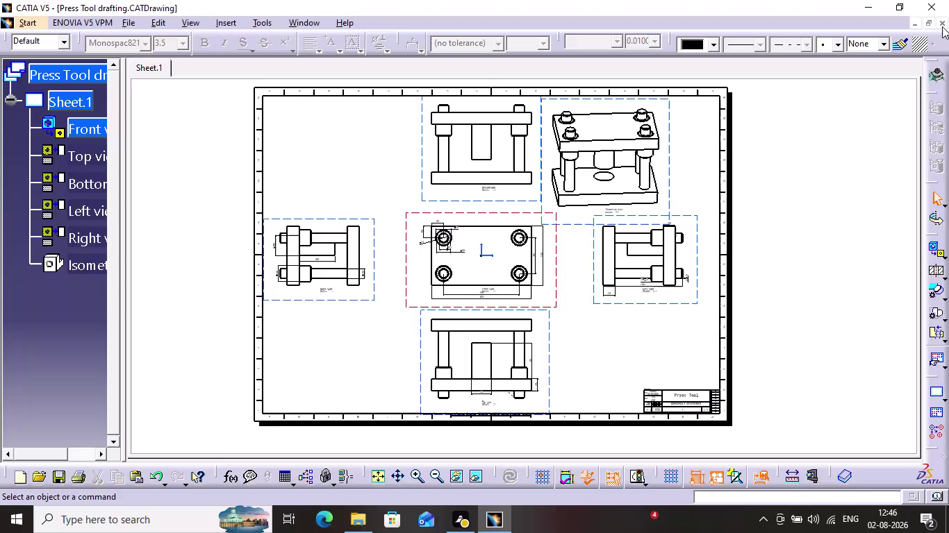
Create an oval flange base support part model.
Close the press tool drawing and the press tool assembly without saving either.
click(942, 27)
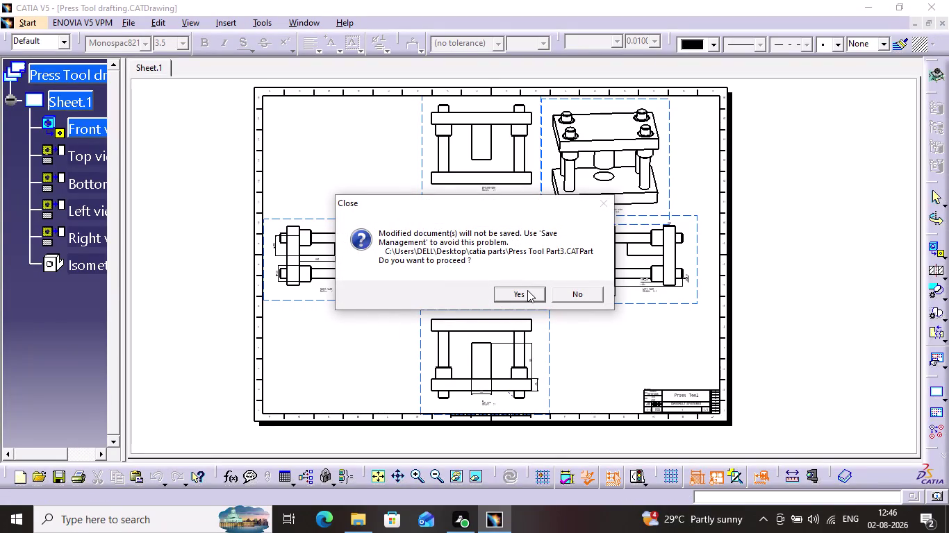
click(528, 290)
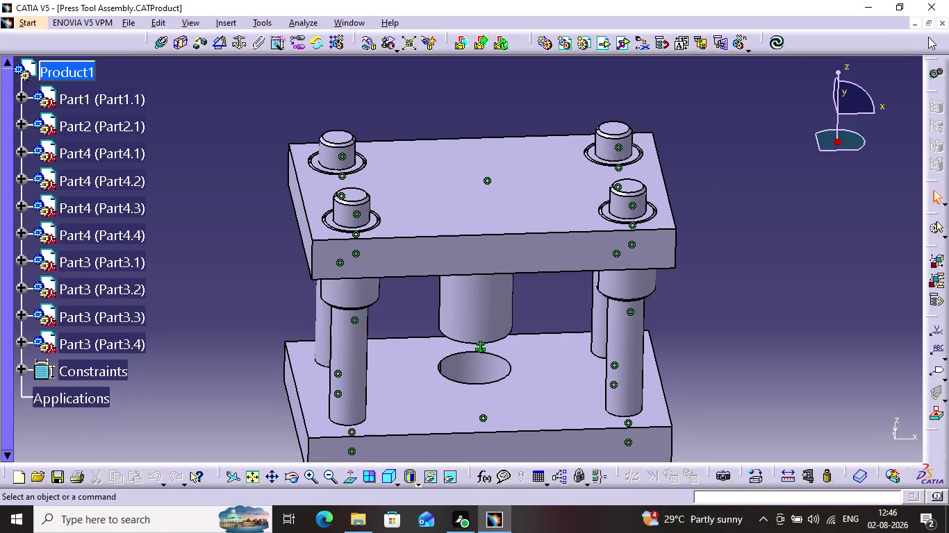
click(938, 24)
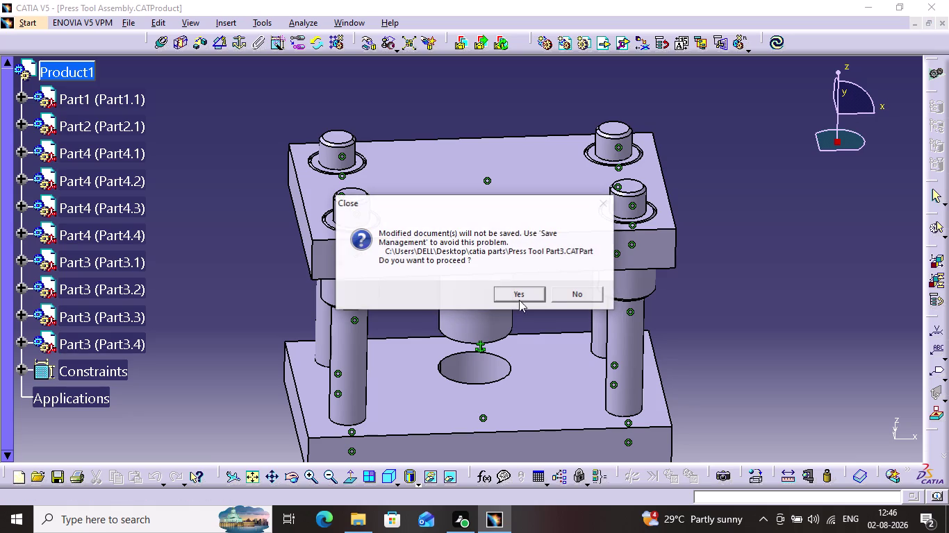
click(503, 292)
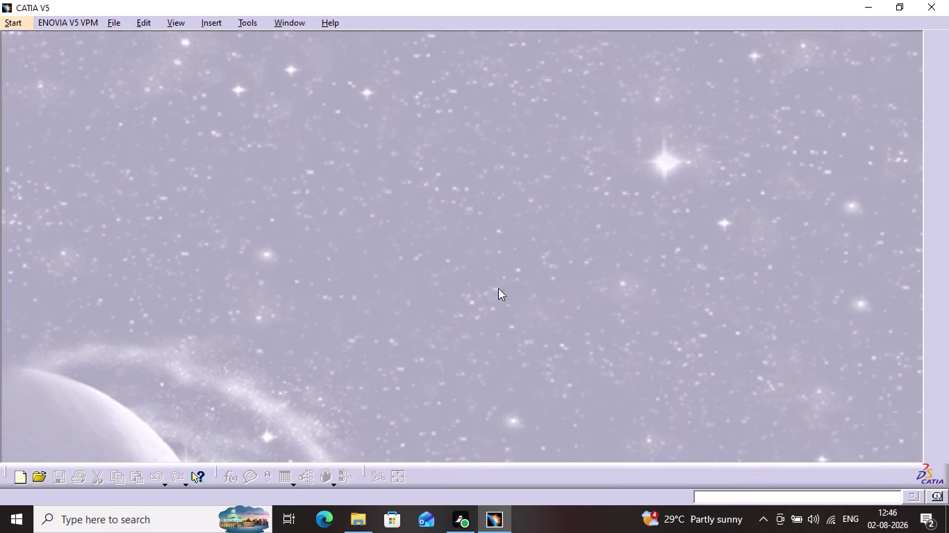
Create a new Part Design document, accepting the default name Part1.
click(8, 27)
click(25, 53)
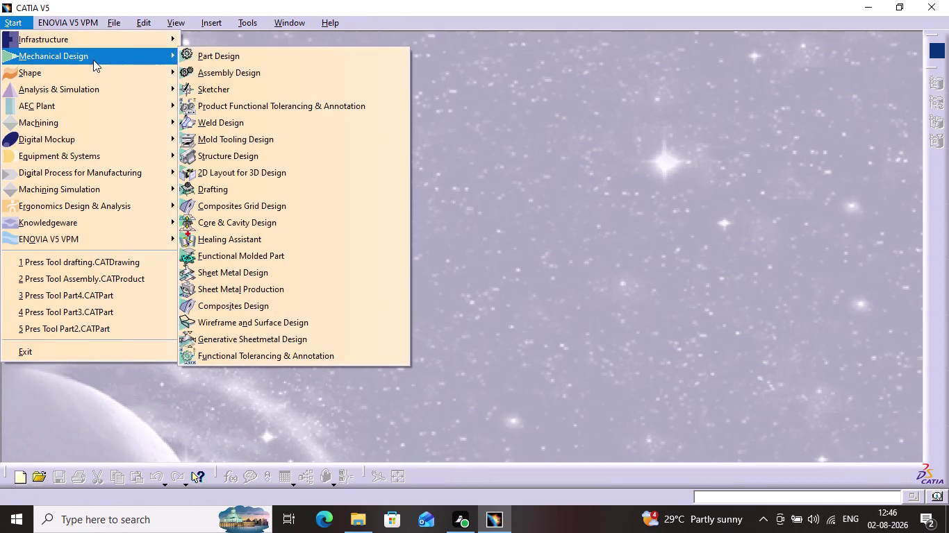
click(221, 55)
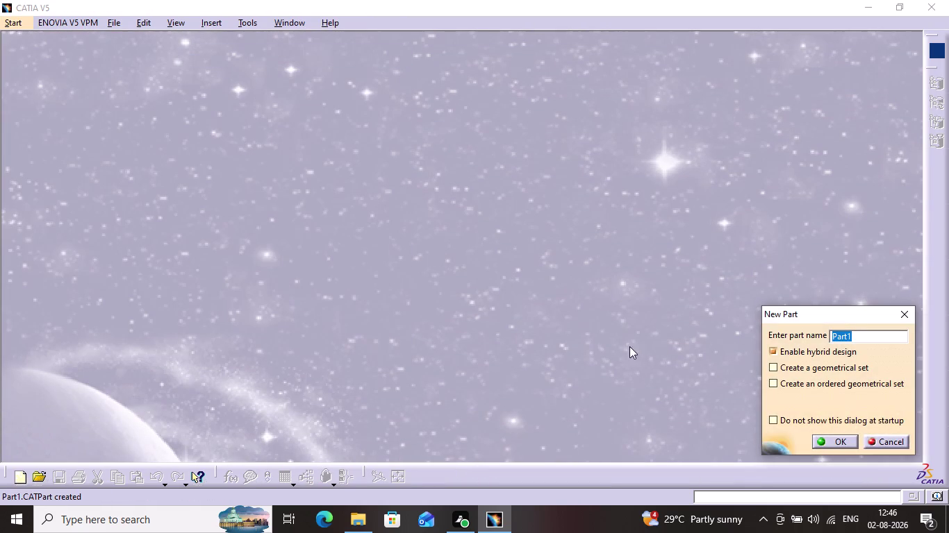
click(832, 439)
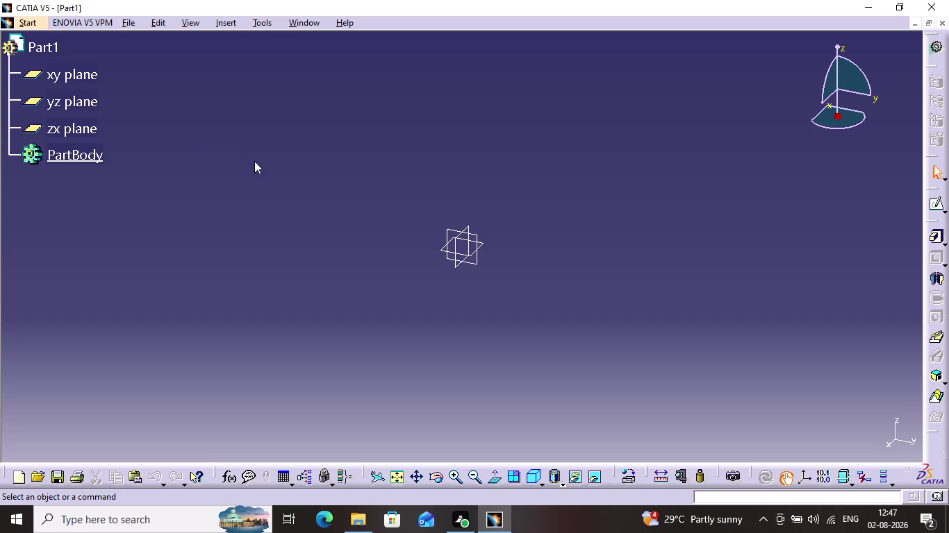
click(472, 251)
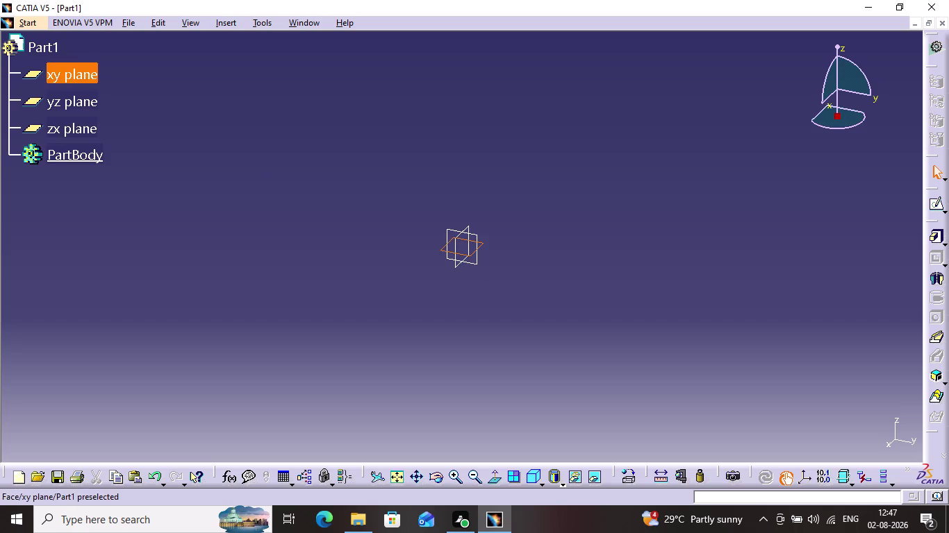
Create a sketch on Part1's xy plane.
click(934, 201)
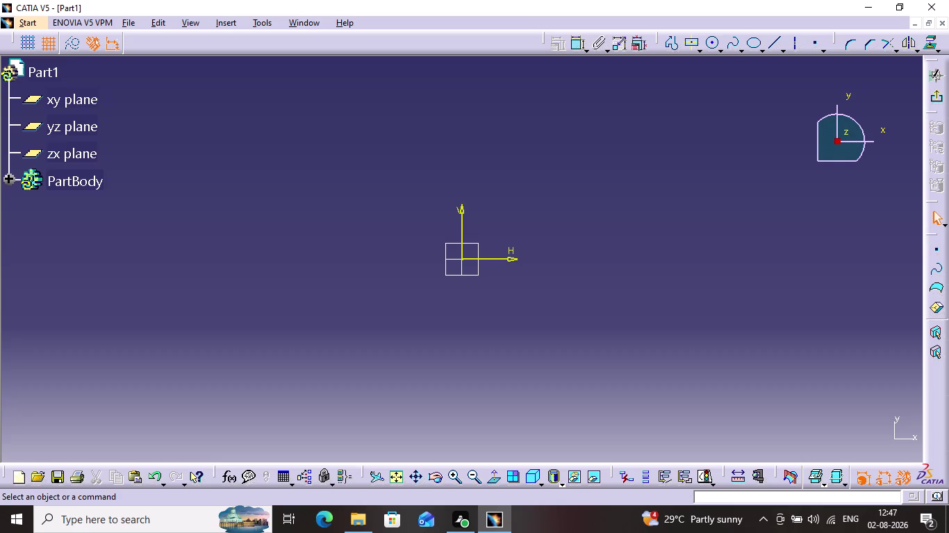
click(702, 48)
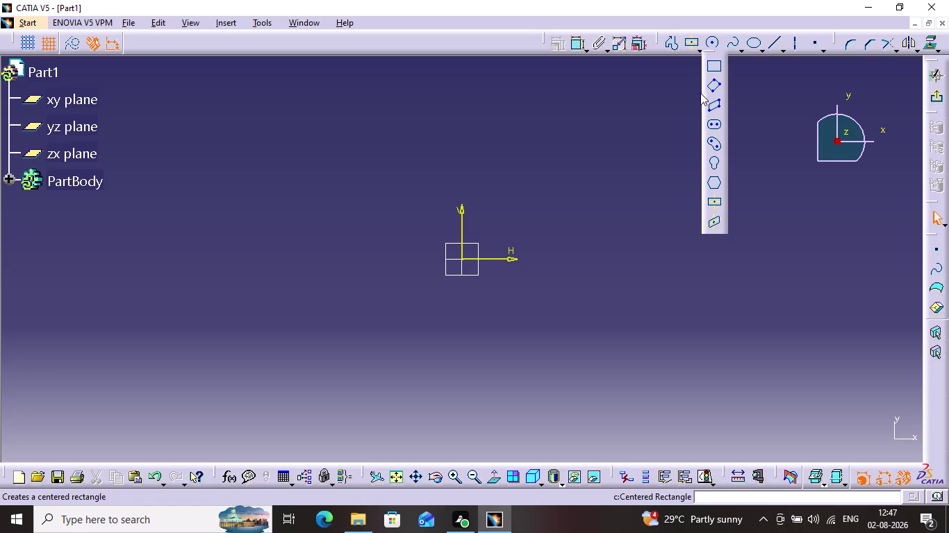
Sketch an elongated hole profile from the origin along the H axis, ends radius about 31.6.
click(710, 117)
click(711, 122)
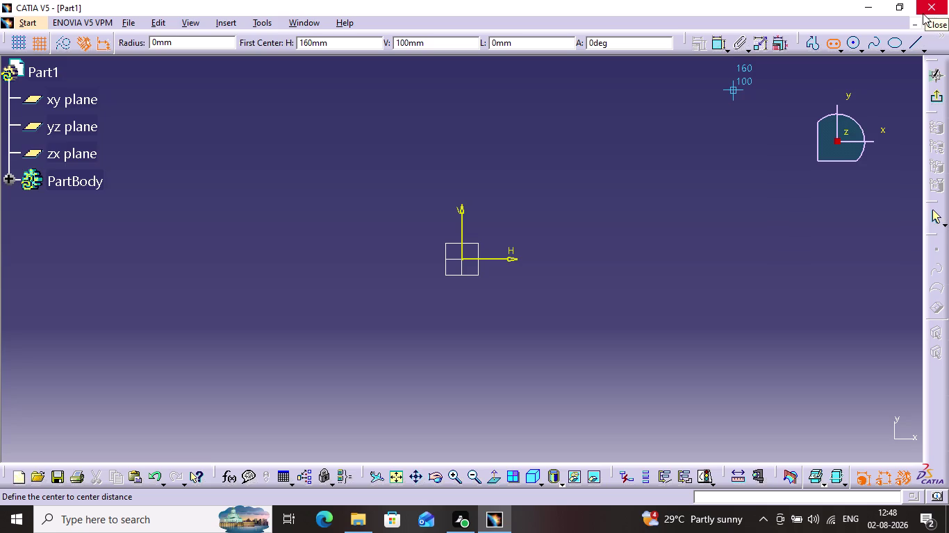
click(460, 256)
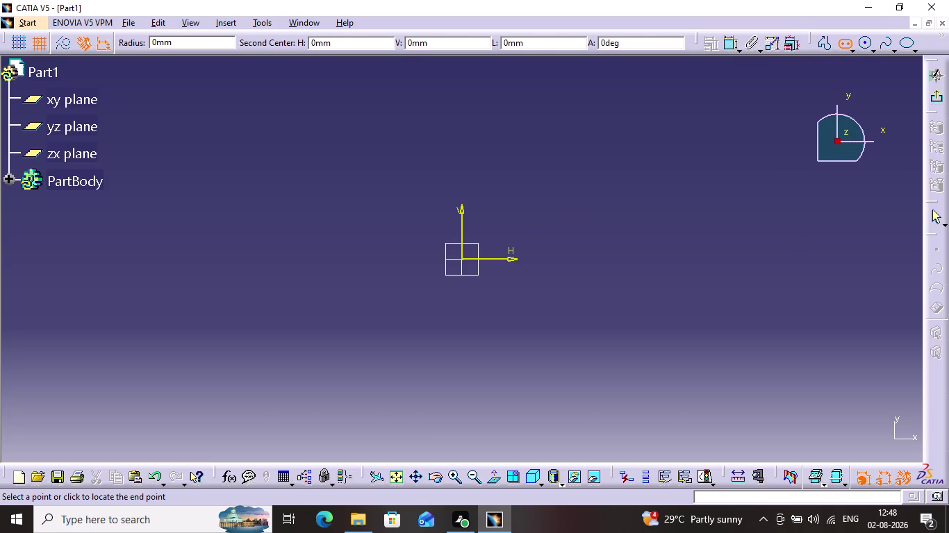
click(630, 259)
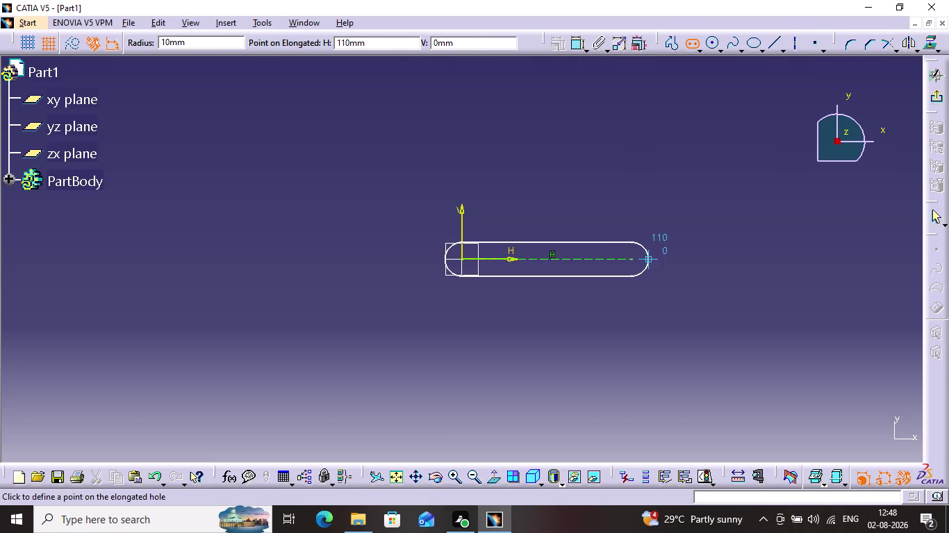
click(652, 314)
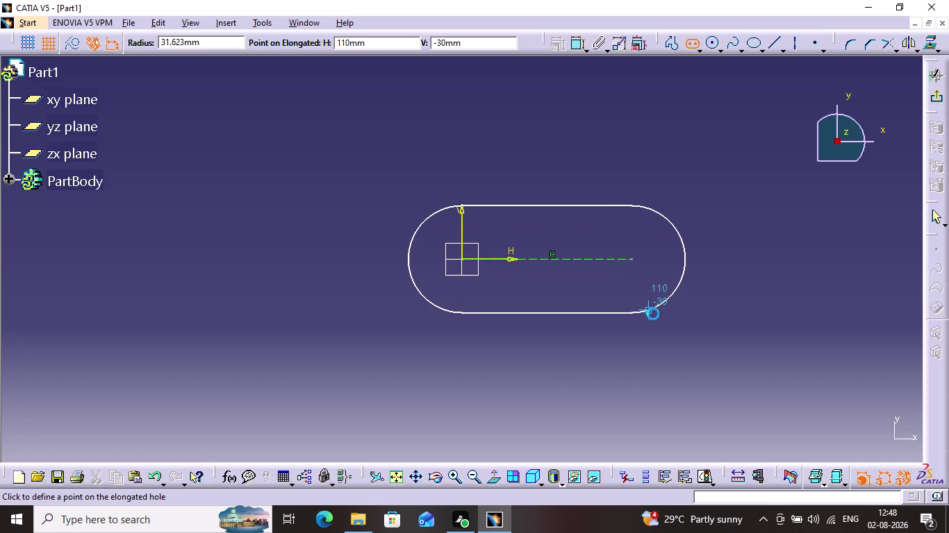
click(590, 251)
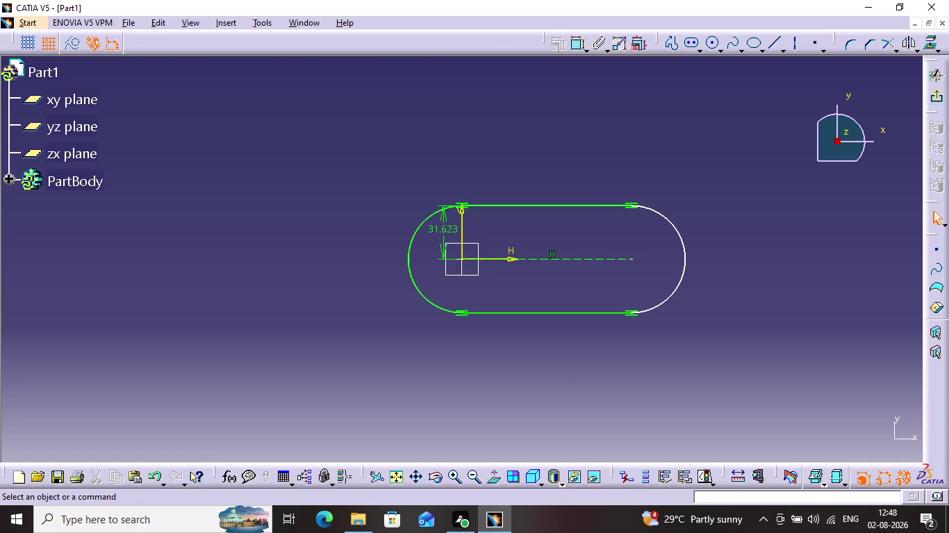
Constrain the slot's top straight edge to a length of 22.5.
click(454, 230)
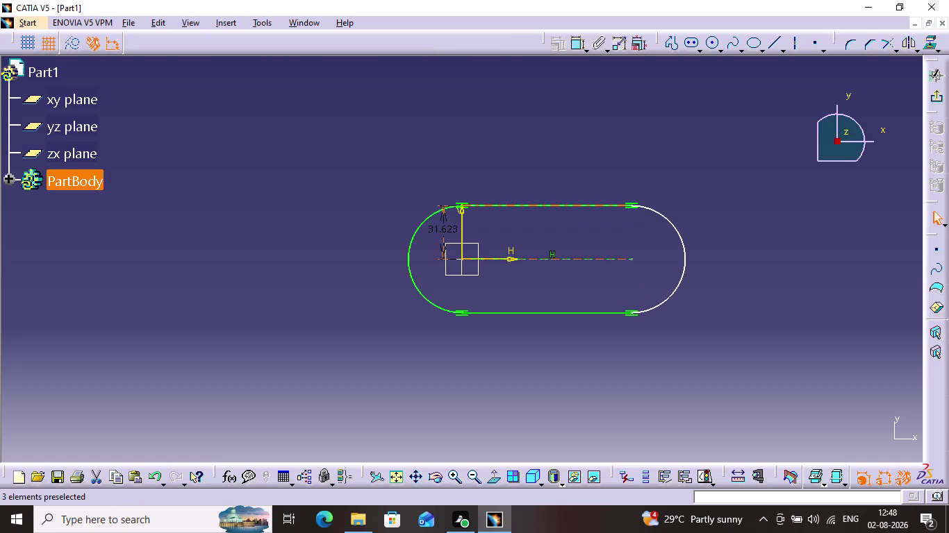
key(Delete)
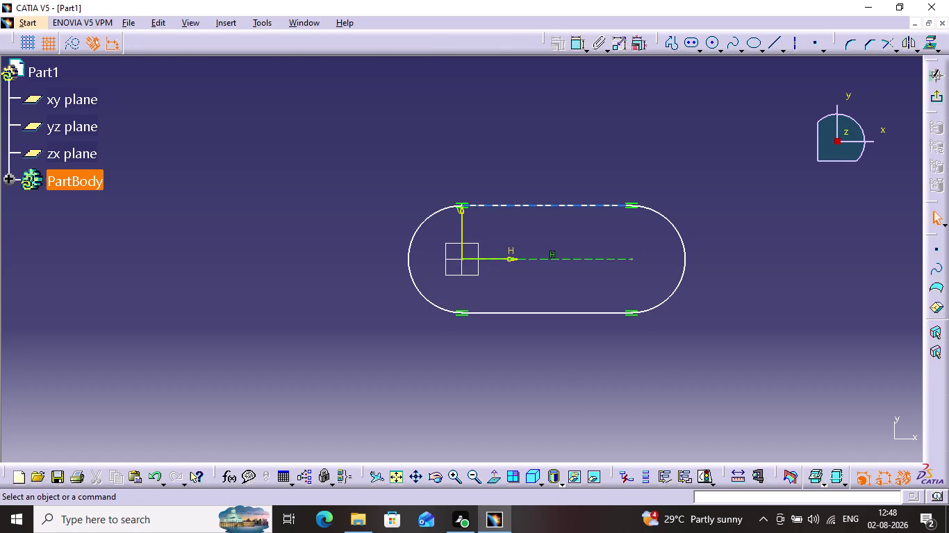
click(522, 207)
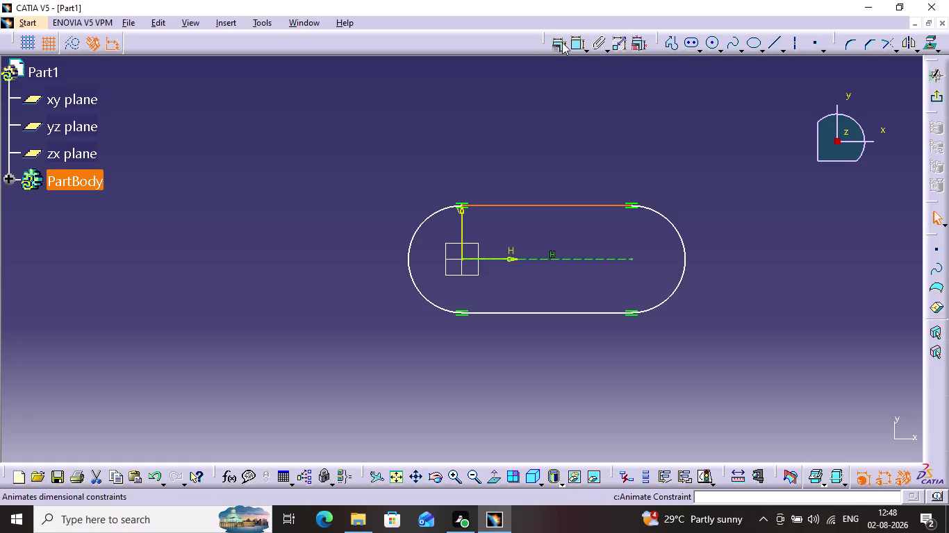
click(575, 45)
click(538, 116)
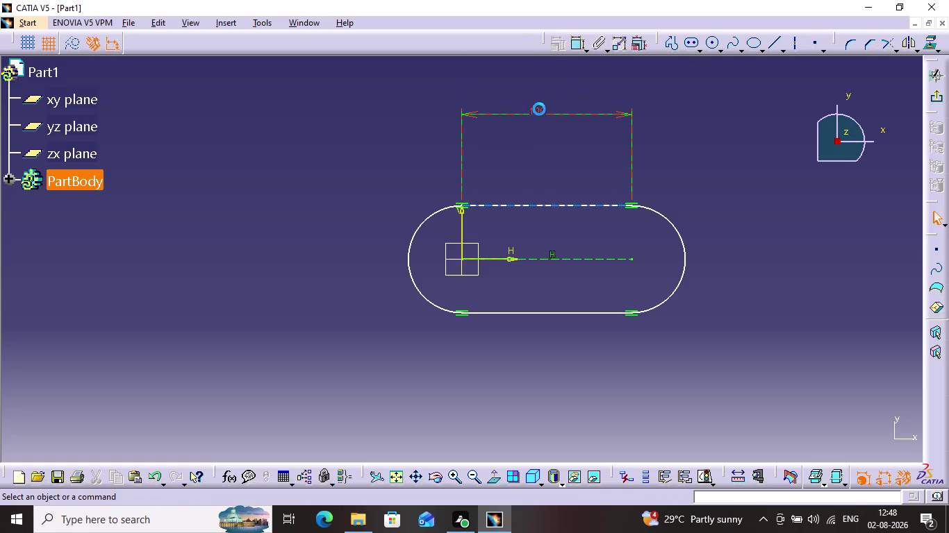
double_click(539, 109)
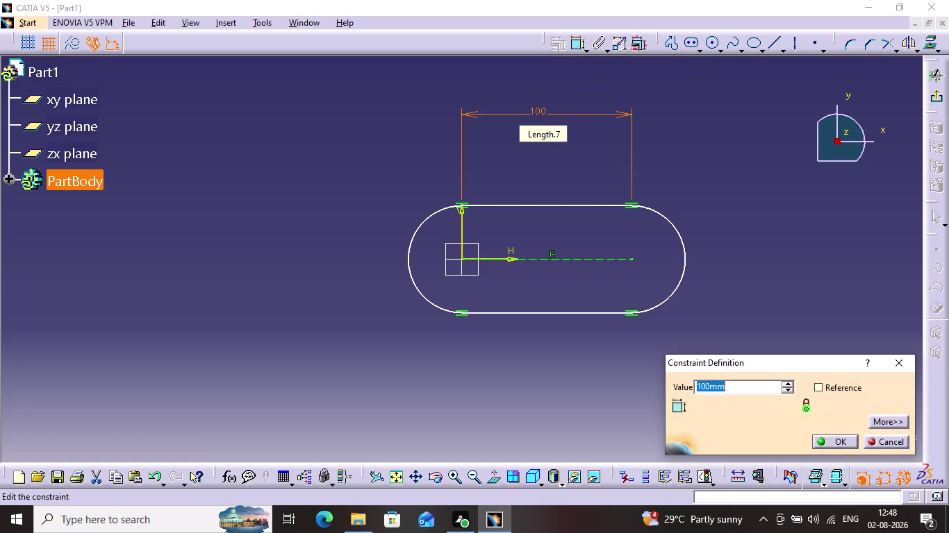
key(3)
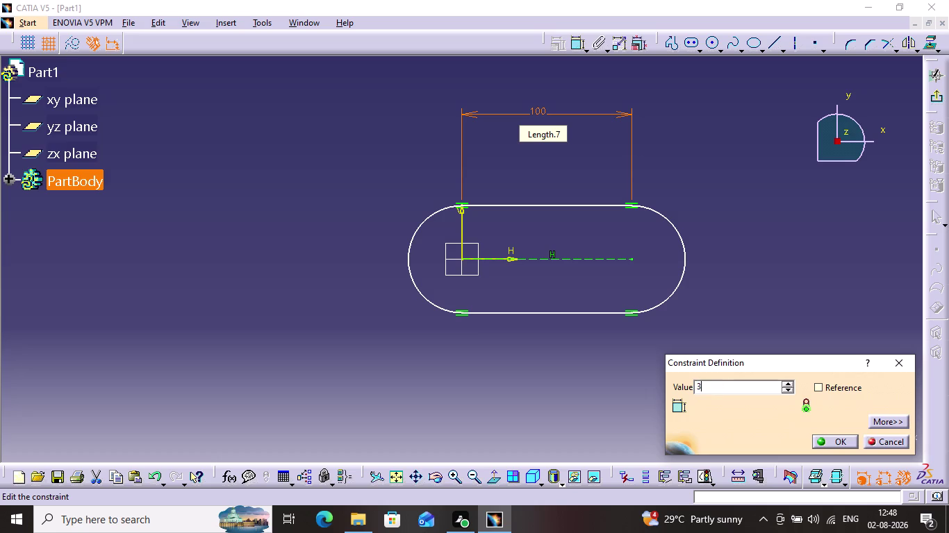
key(BackSpace)
text(22)
key(period)
key(5)
key(Return)
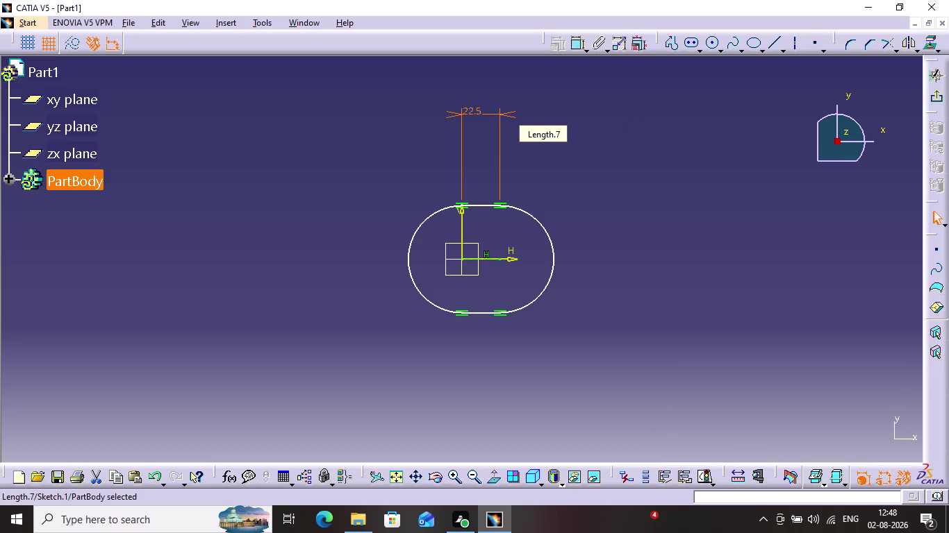
Constrain the right end arc to radius 18 and start saving the part.
click(535, 220)
click(574, 48)
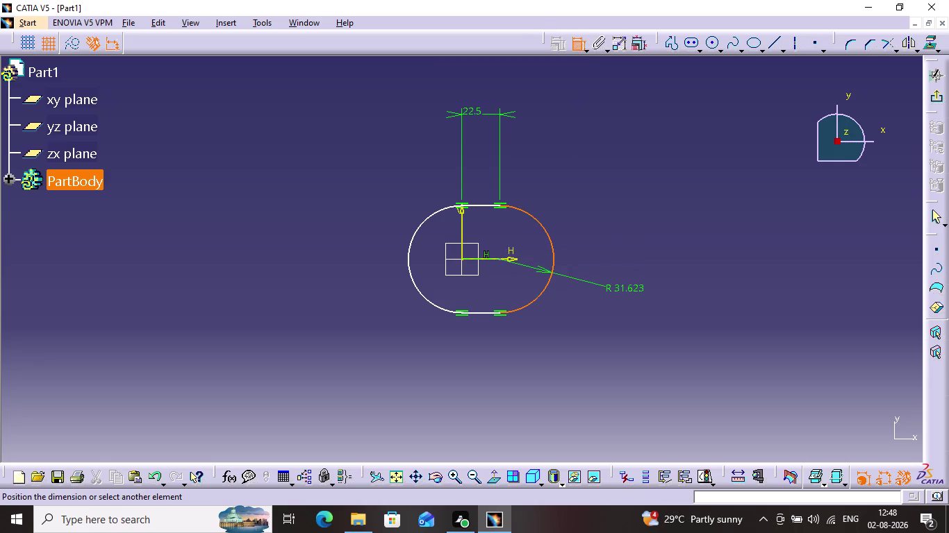
click(592, 307)
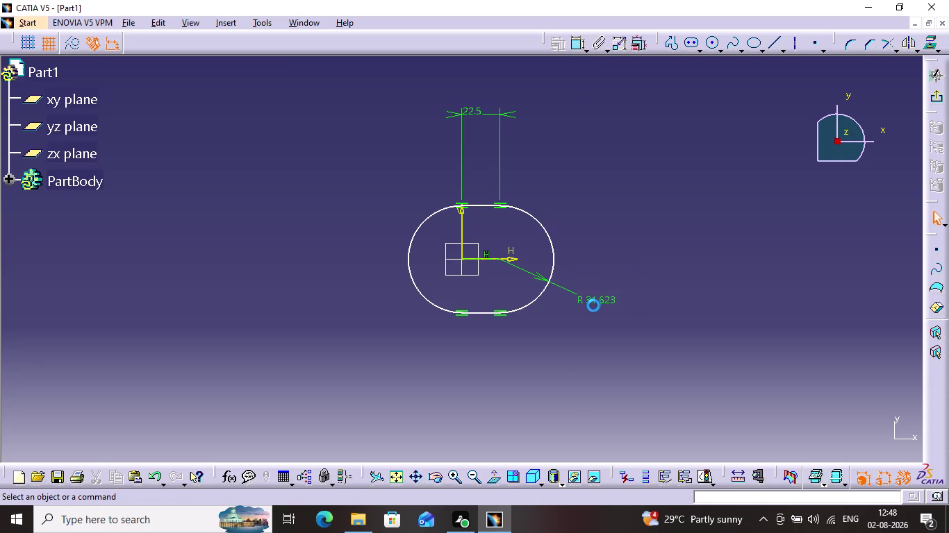
double_click(595, 301)
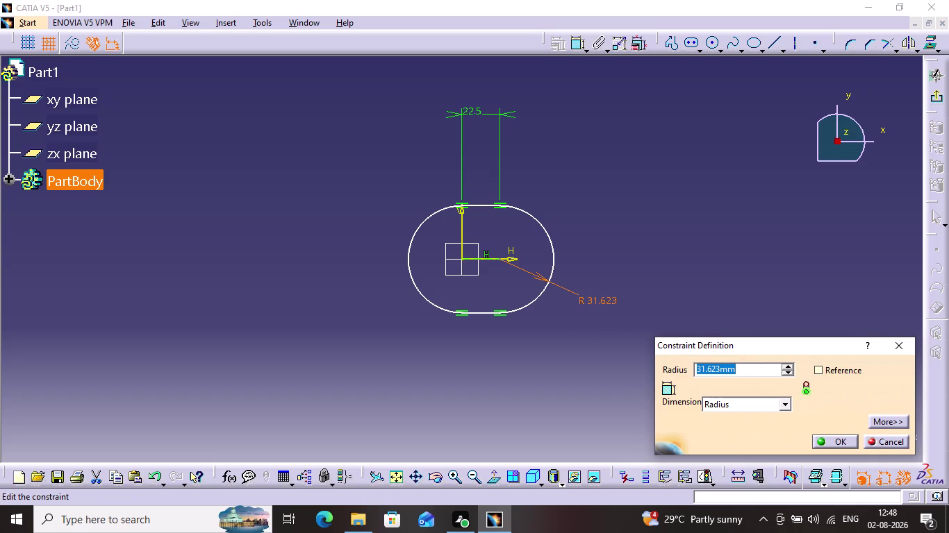
text(18)
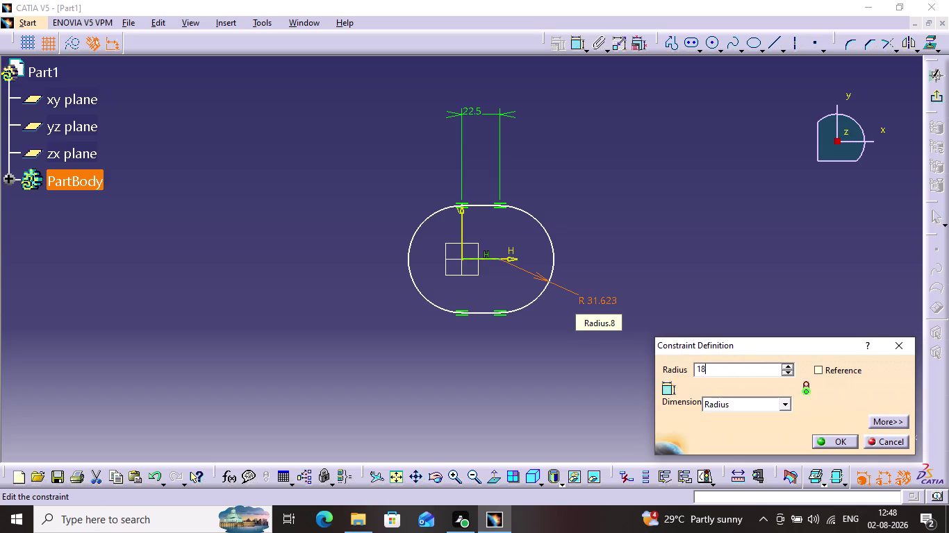
key(Return)
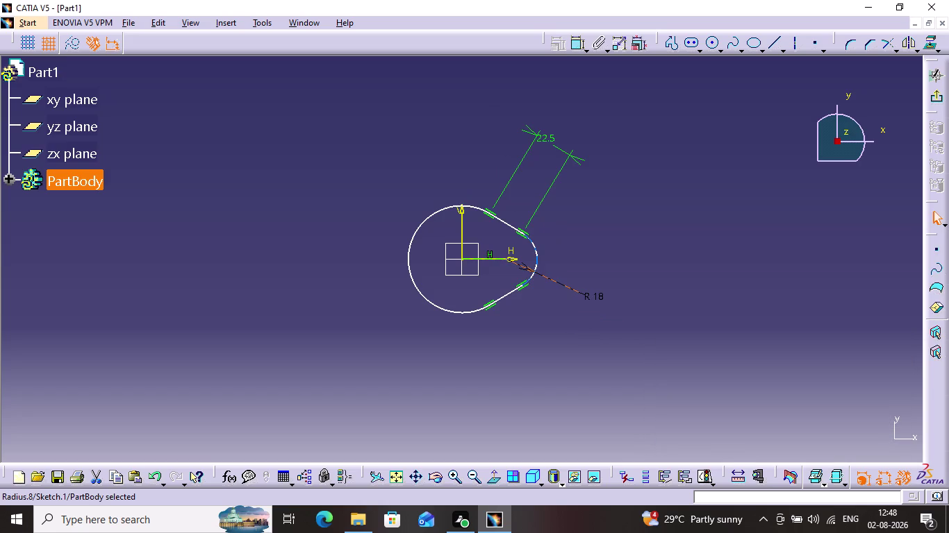
key(ctrl+s)
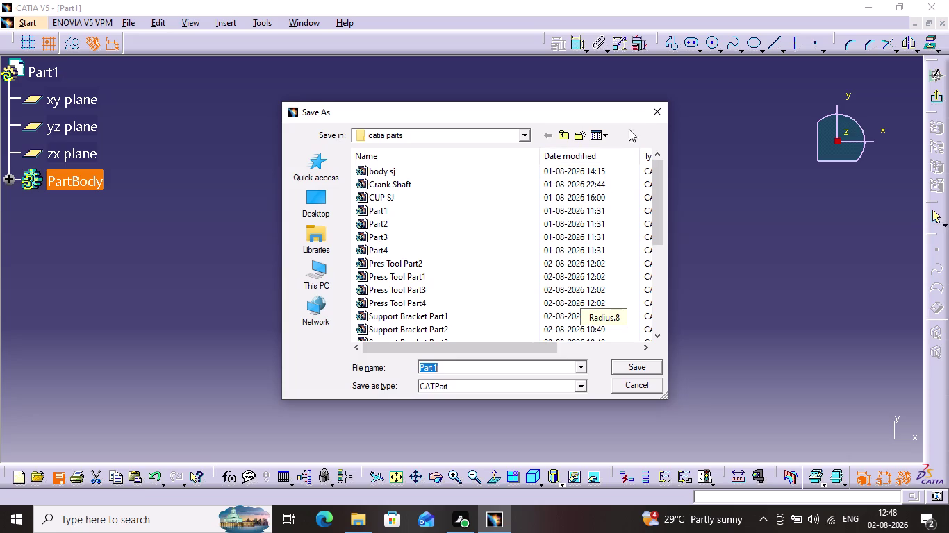
Cancel the Save As dialog and undo the recent sketch changes.
click(648, 111)
key(ctrl+z)
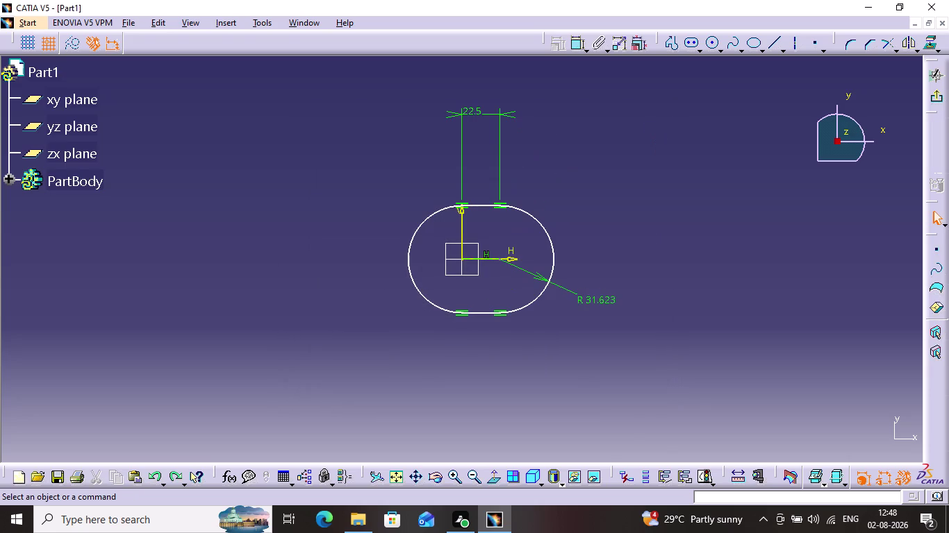
click(669, 162)
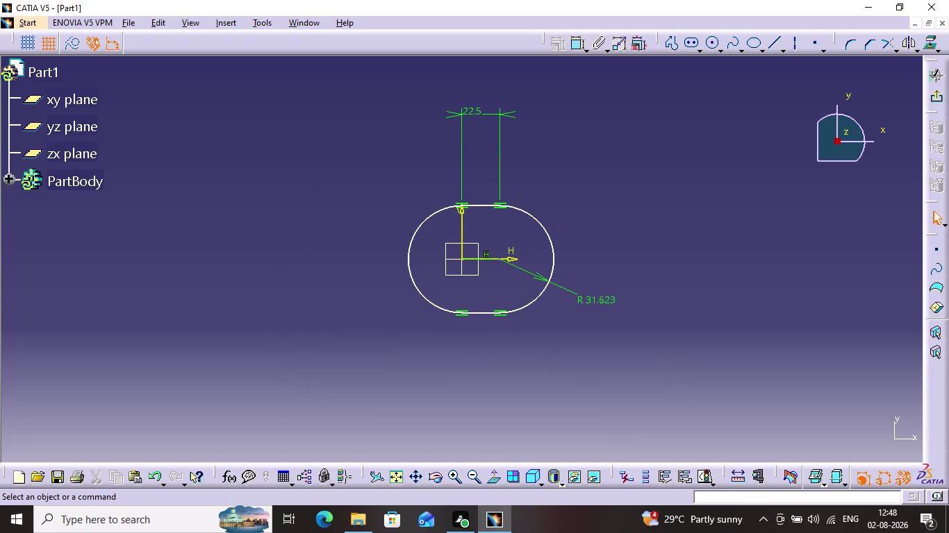
key(ctrl+z)
key(ctrl+z)
click(619, 223)
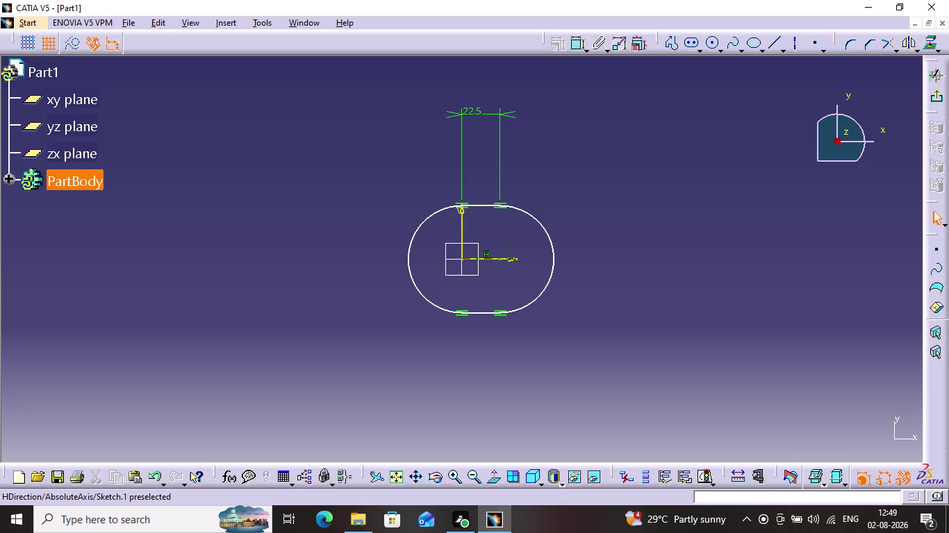
Drag the slot profile until its length reads 100, undoing unwanted reshapes.
drag(552, 263, 537, 269)
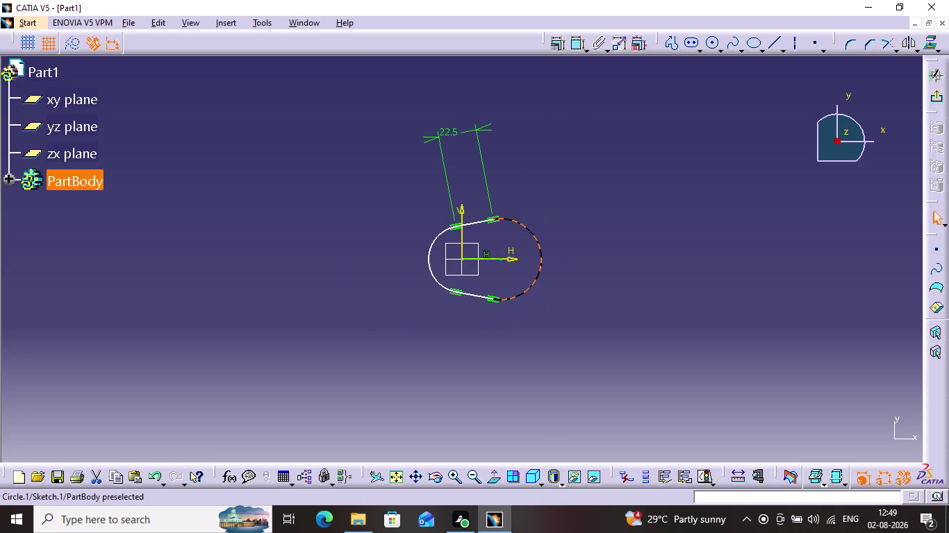
drag(537, 269, 550, 272)
drag(550, 271, 565, 273)
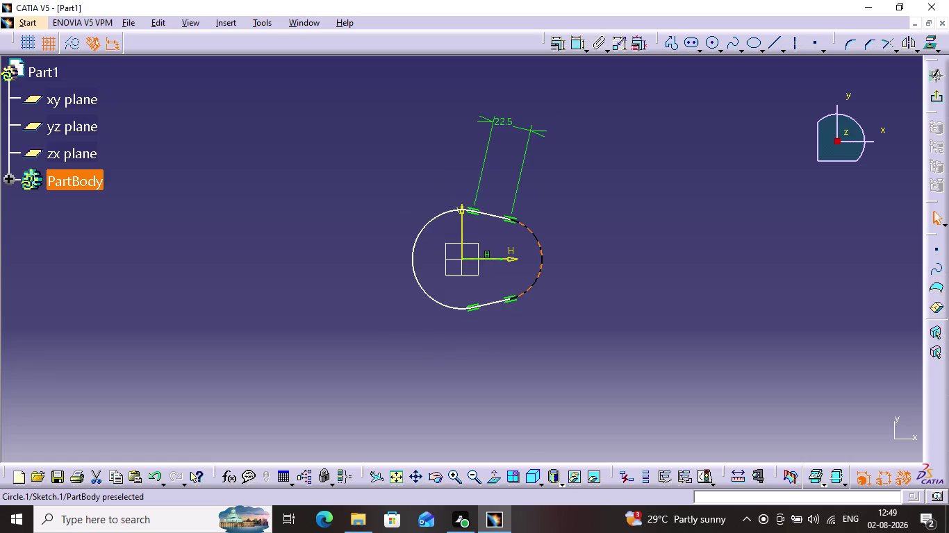
drag(565, 274, 546, 278)
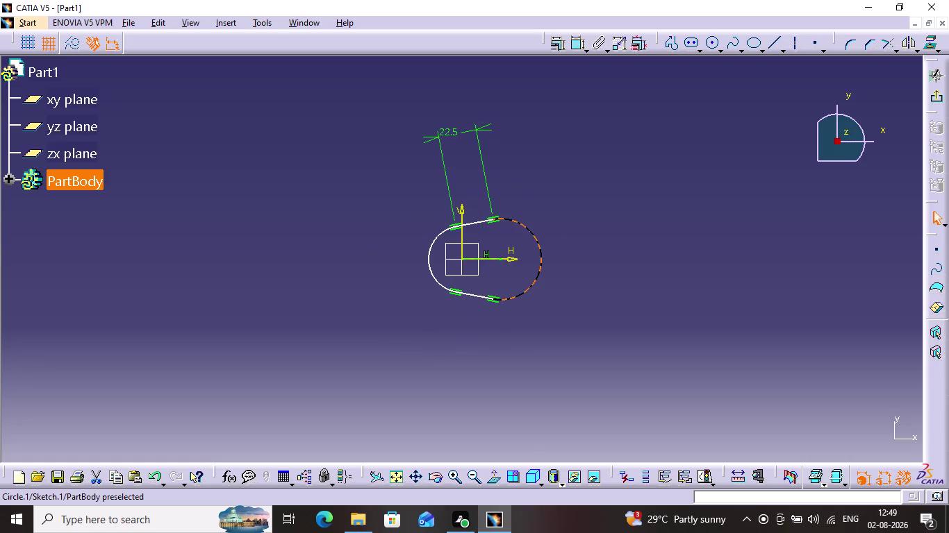
drag(546, 277, 556, 274)
key(ctrl+z)
key(ctrl+z)
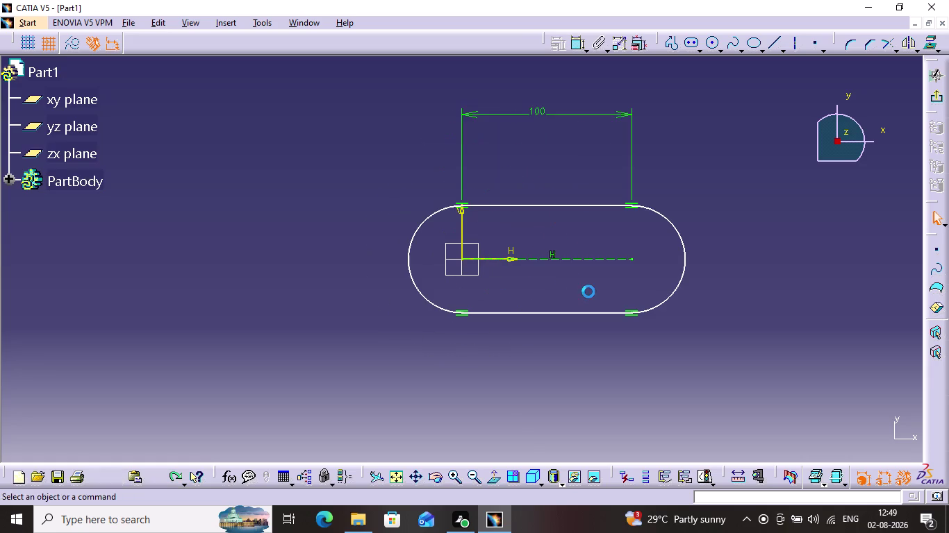
key(ctrl+z)
key(ctrl+z)
click(589, 287)
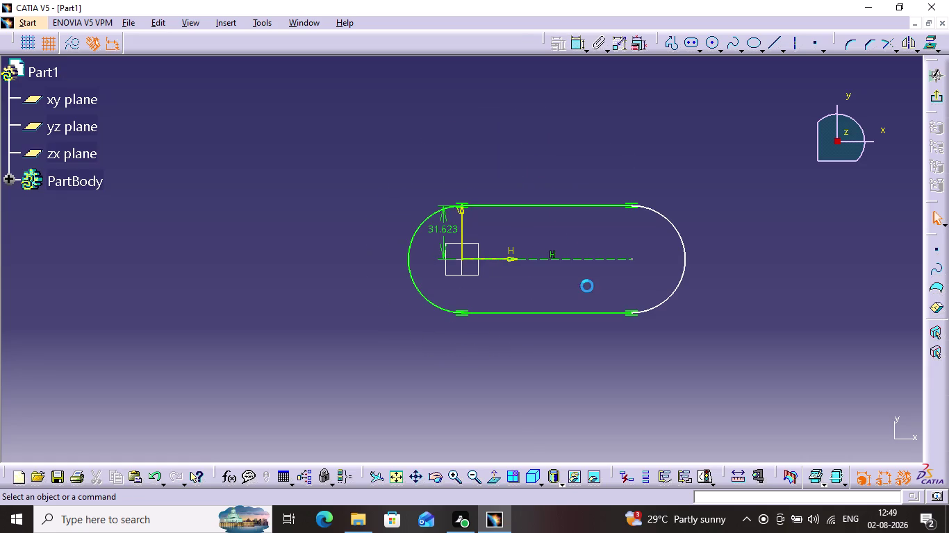
click(441, 230)
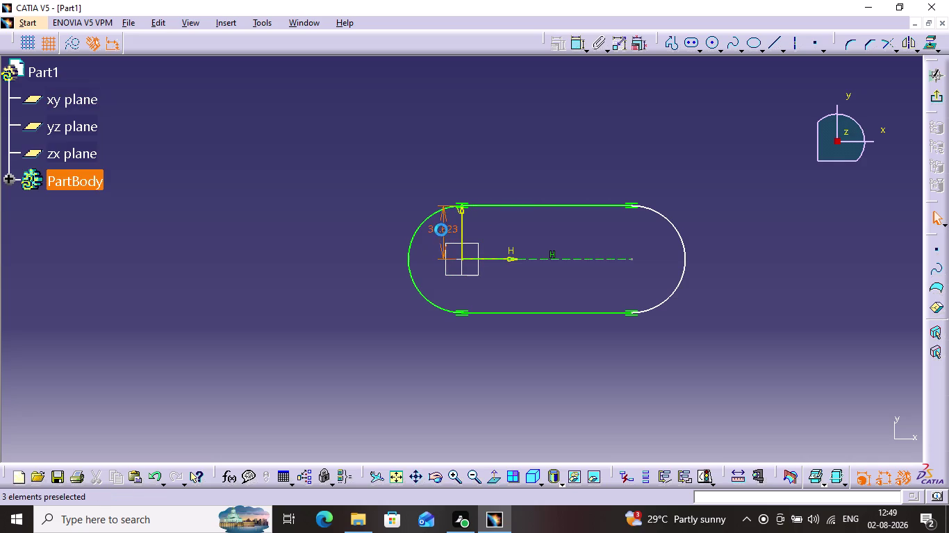
Set the slot's end radius constraint to 18 mm.
key(Delete)
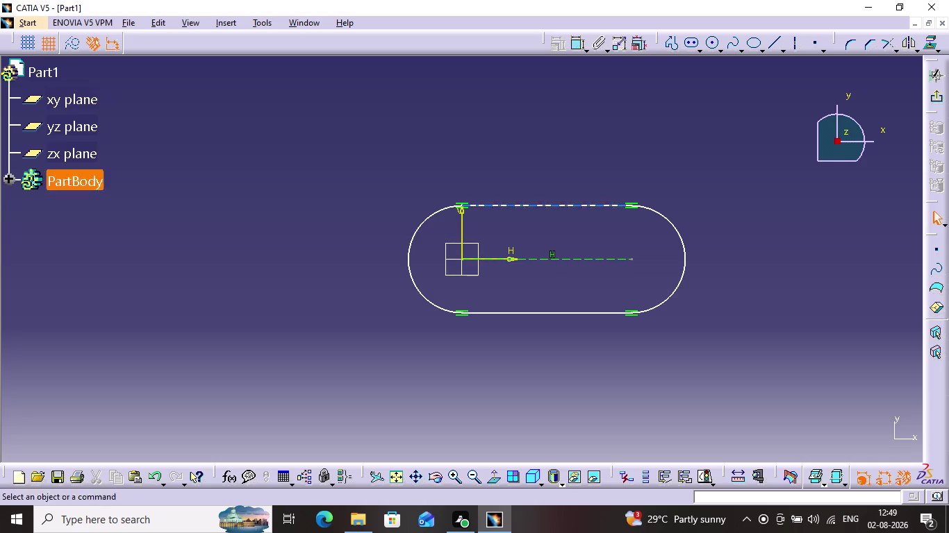
click(575, 49)
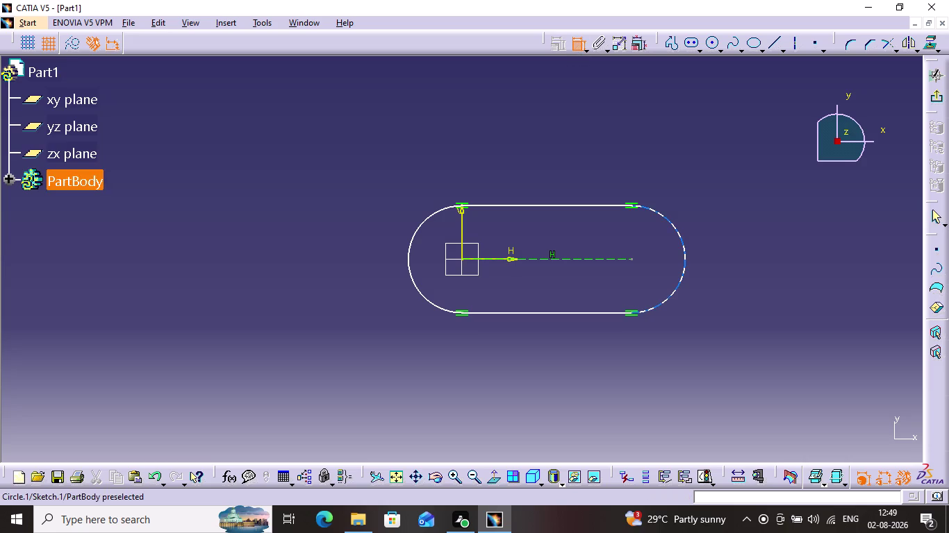
click(677, 234)
click(730, 174)
double_click(731, 170)
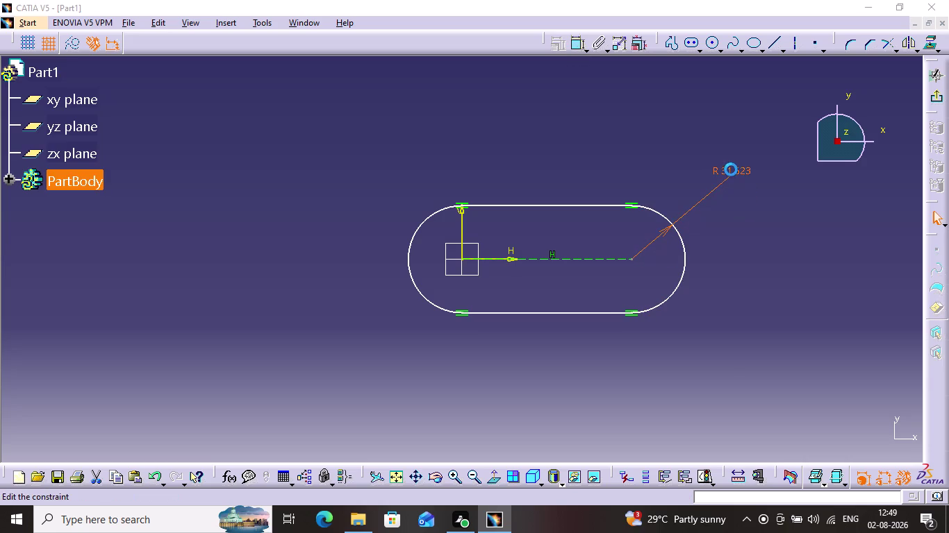
key(1)
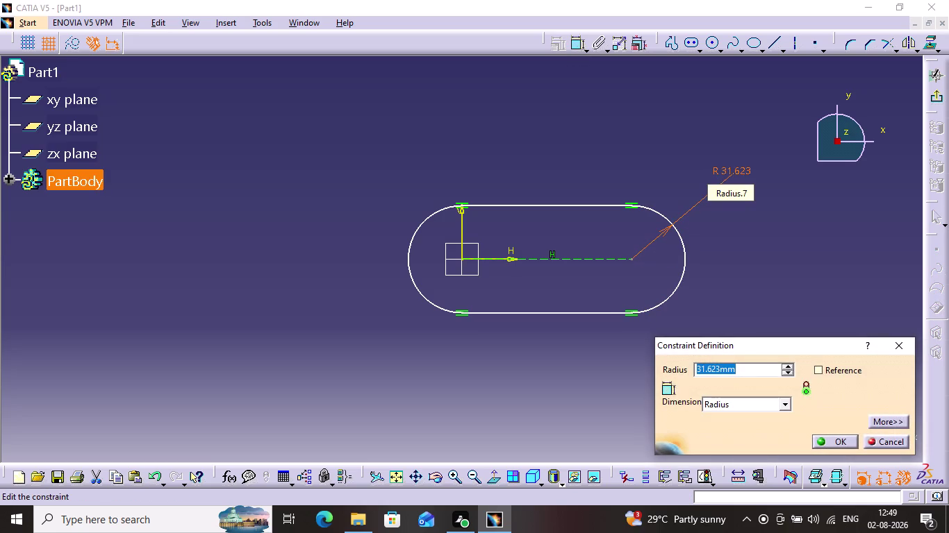
key(8)
key(Return)
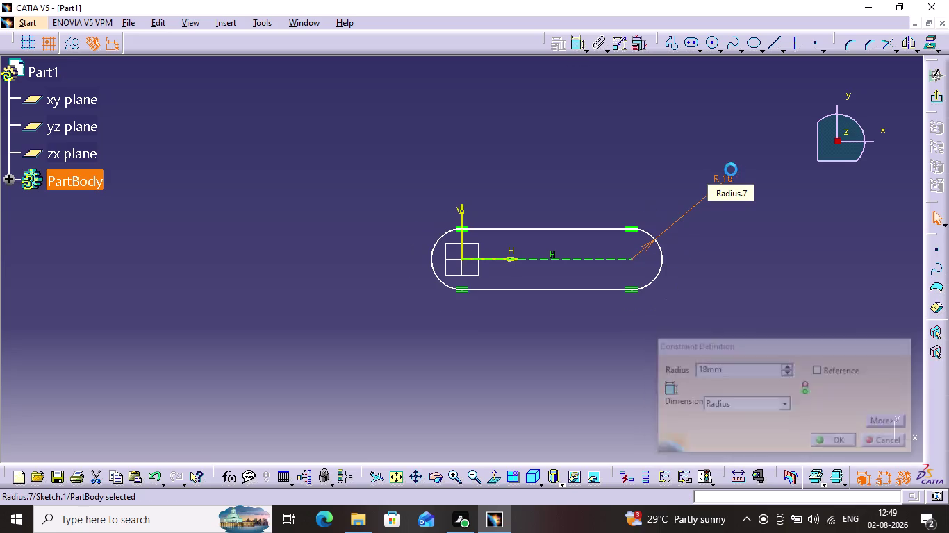
click(569, 227)
Change the 100 length constraint to 22.5 mm.
click(577, 49)
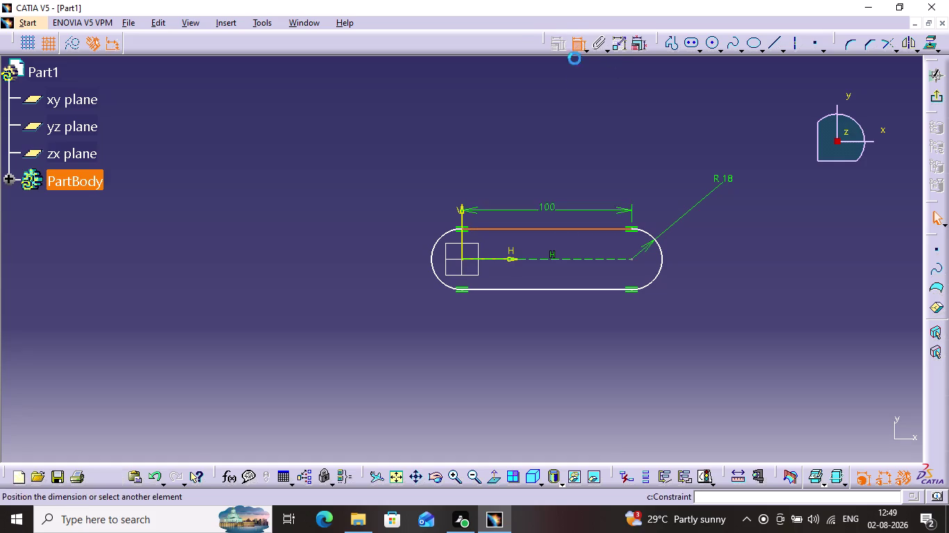
click(550, 145)
double_click(553, 141)
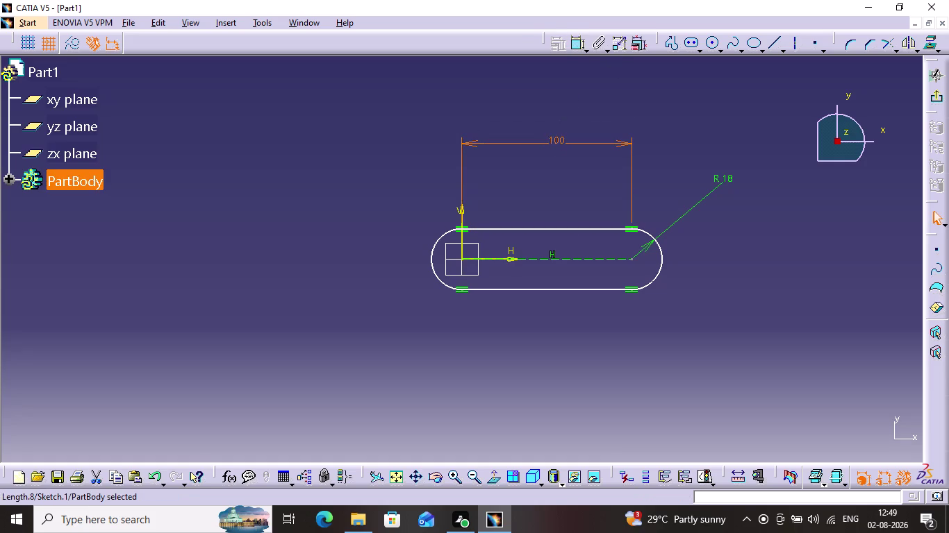
double_click(555, 141)
text(2)
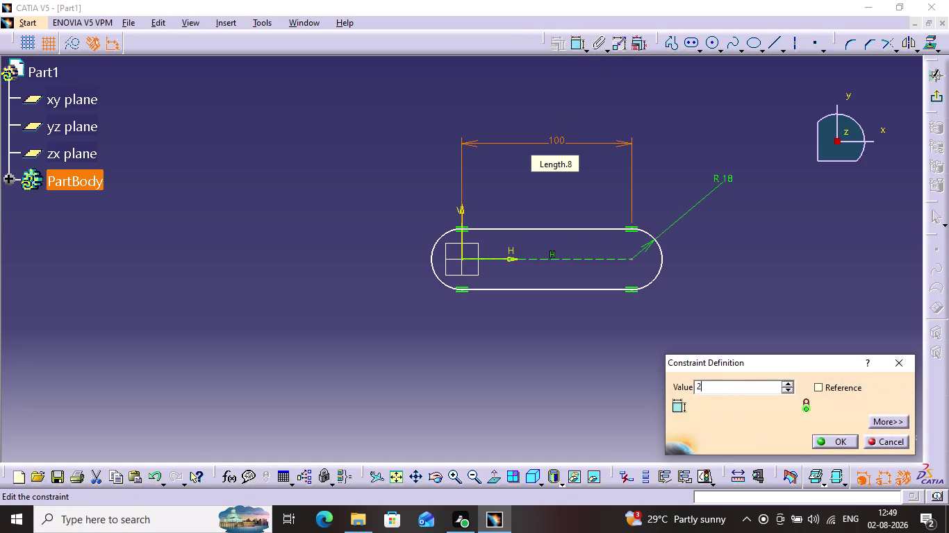
text(2)
text(.5)
key(Return)
click(622, 144)
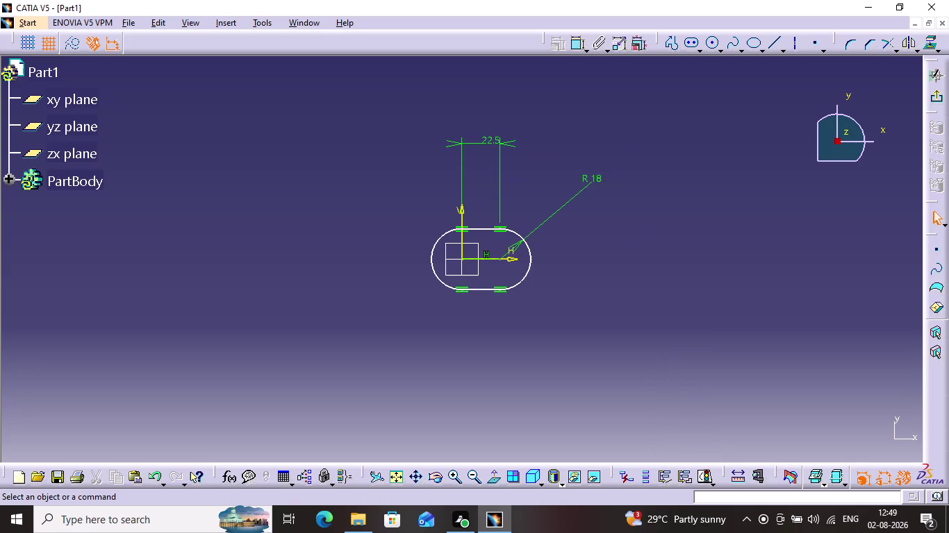
Zoom in on the slot profile and exit the sketch back to Part Design.
click(454, 486)
click(455, 486)
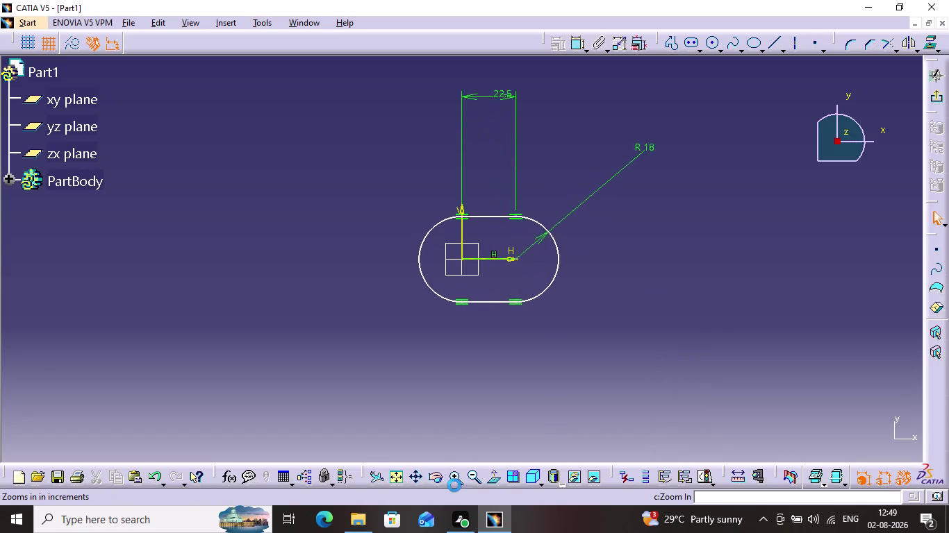
triple_click(454, 485)
click(454, 486)
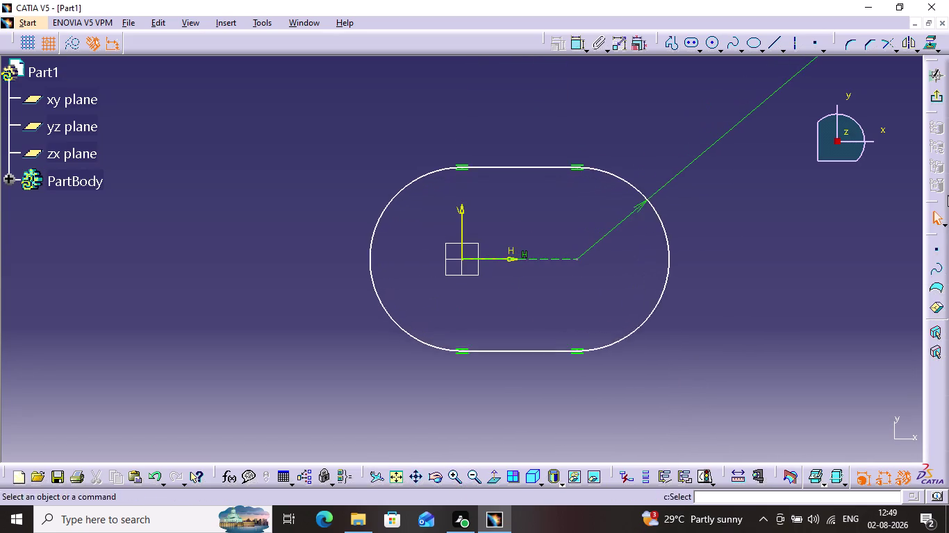
click(937, 97)
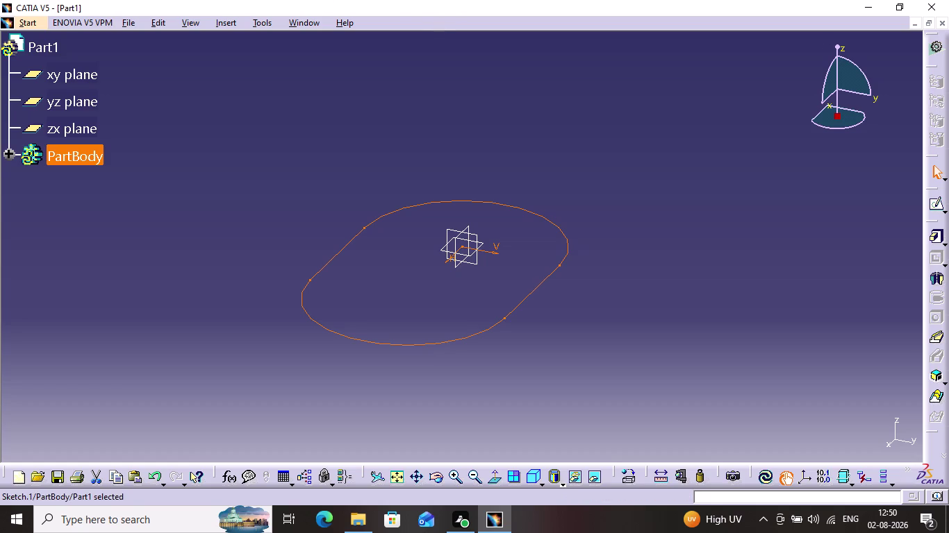
Pad Sketch.1 into a thin obround plate about 4 mm thick.
click(934, 234)
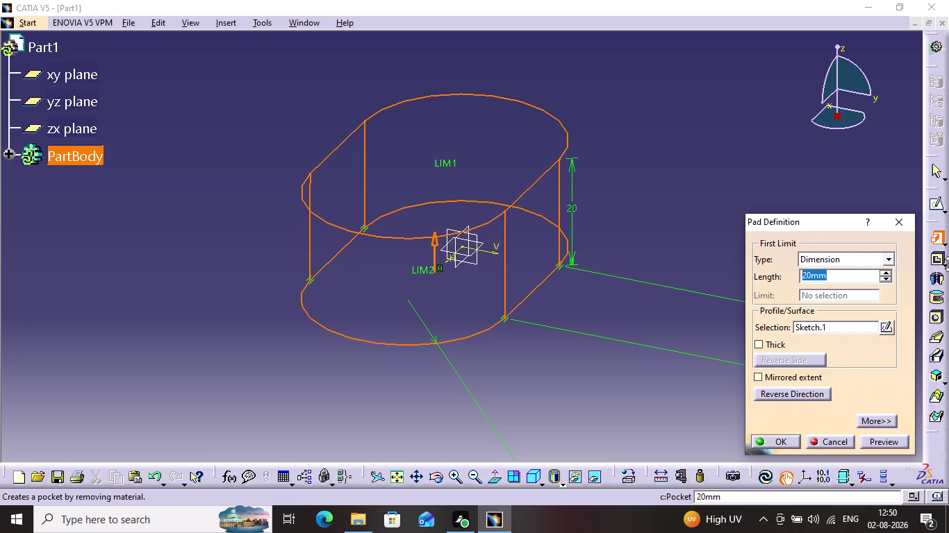
text(44)
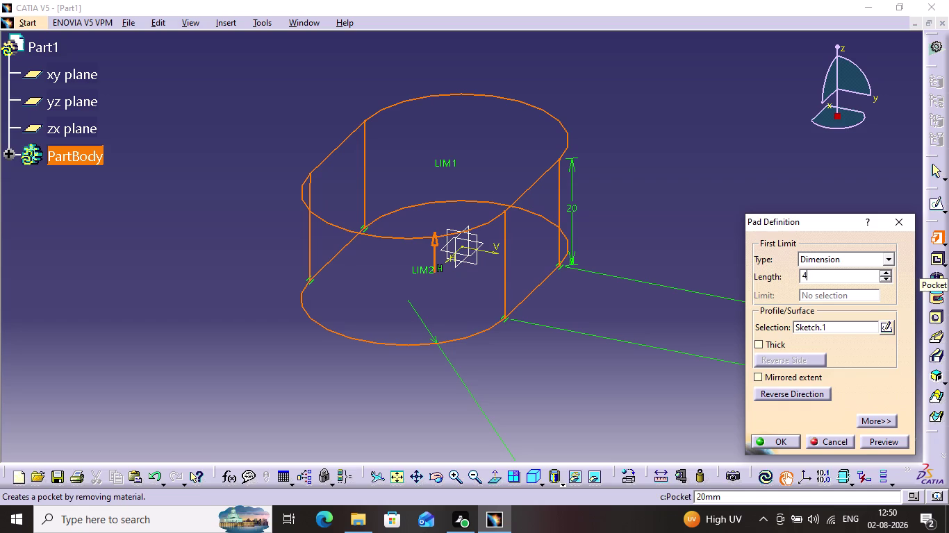
key(BackSpace)
text(.4)
key(Return)
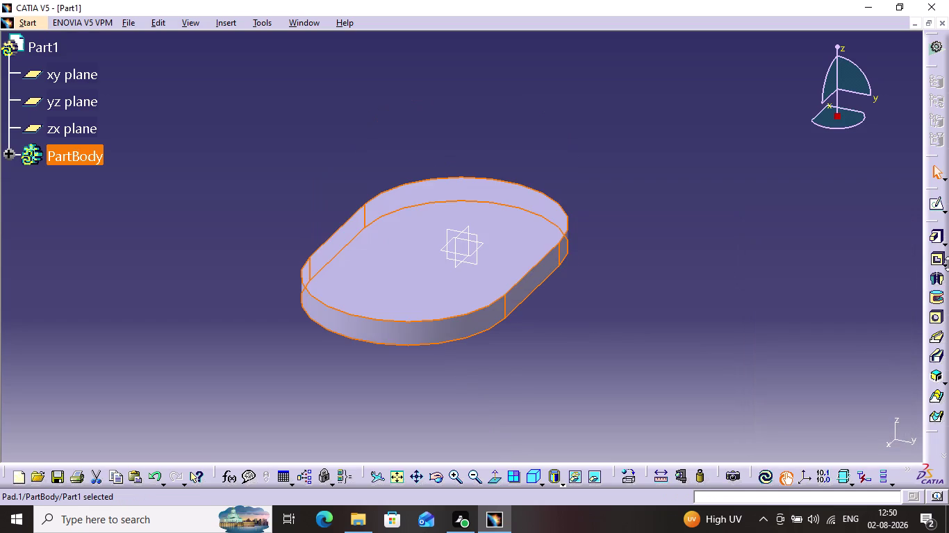
click(686, 249)
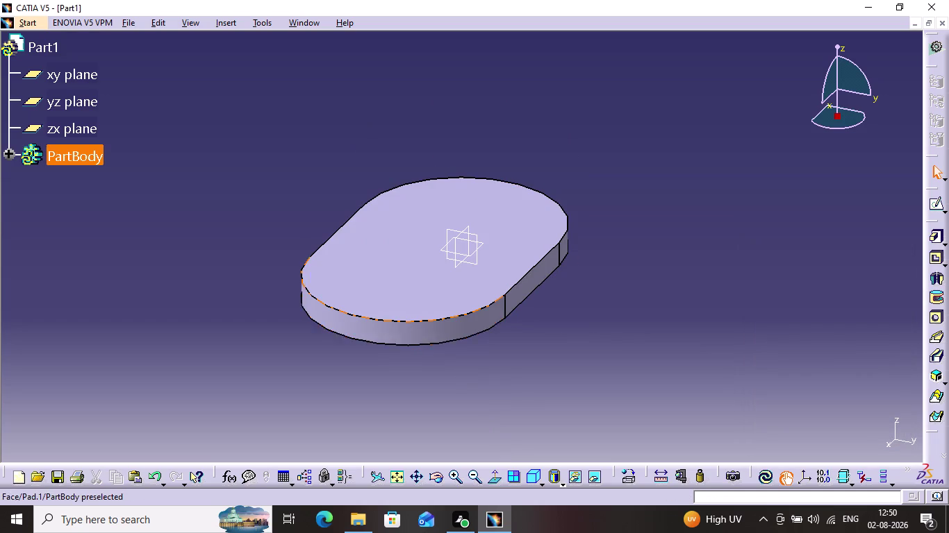
Open the Edge Fillet definition on the plate with its default 5 mm radius.
click(412, 321)
click(281, 65)
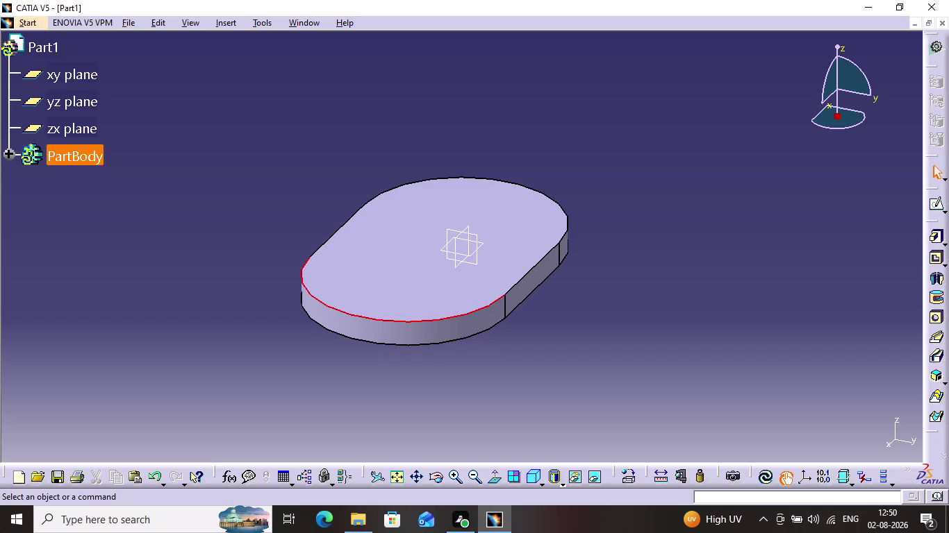
click(216, 24)
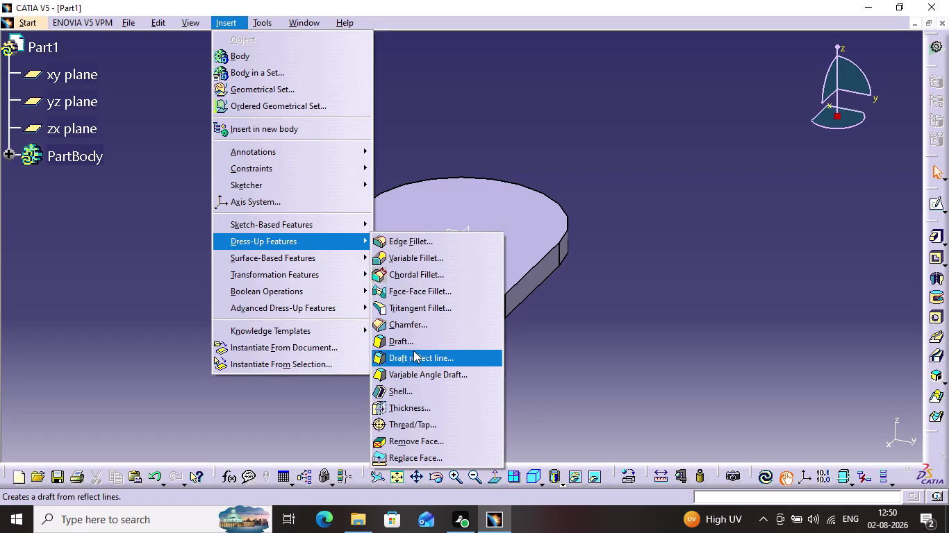
click(417, 247)
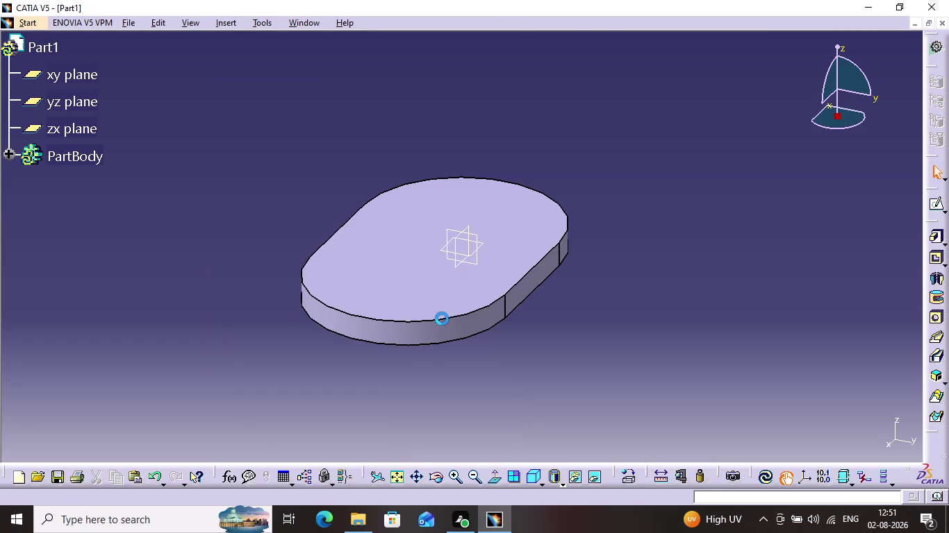
click(448, 318)
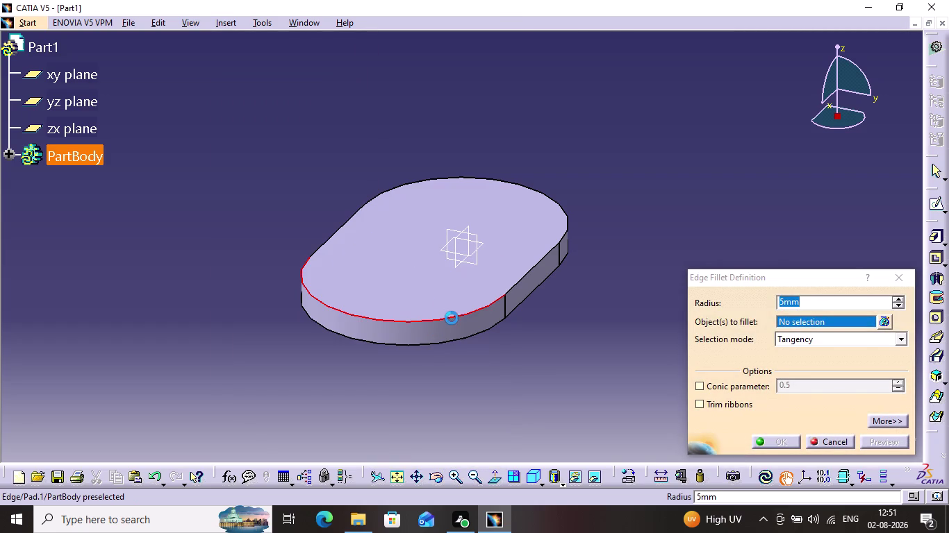
Round the plate's top edge loop with a 1 mm edge fillet.
click(515, 286)
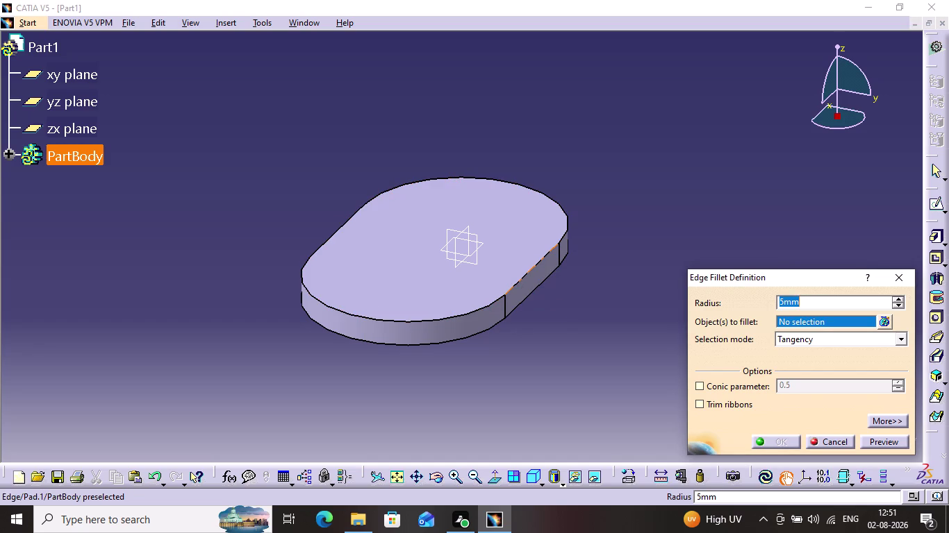
click(449, 317)
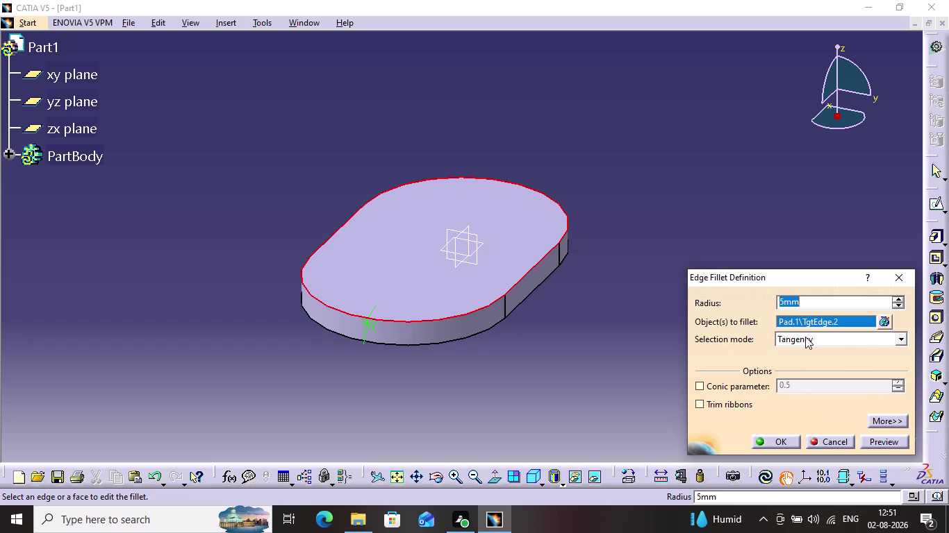
key(1)
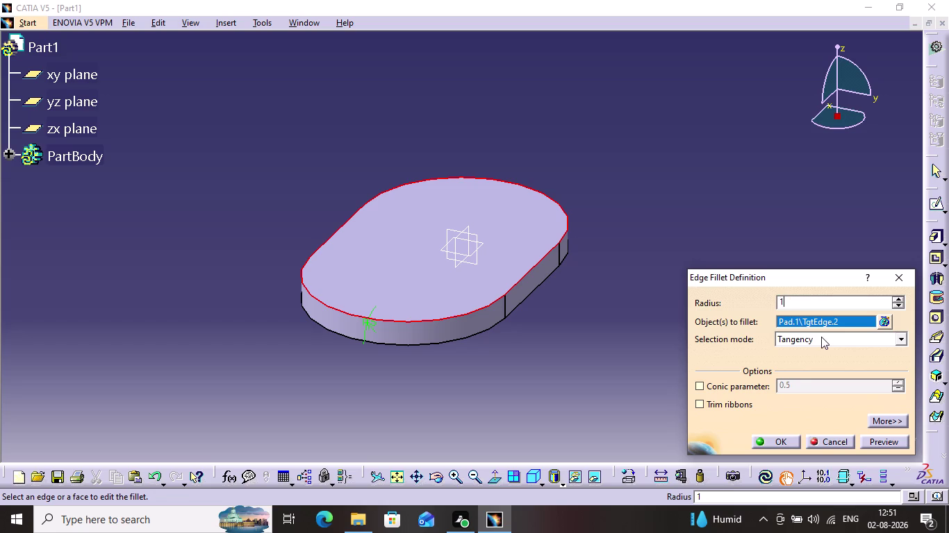
click(899, 437)
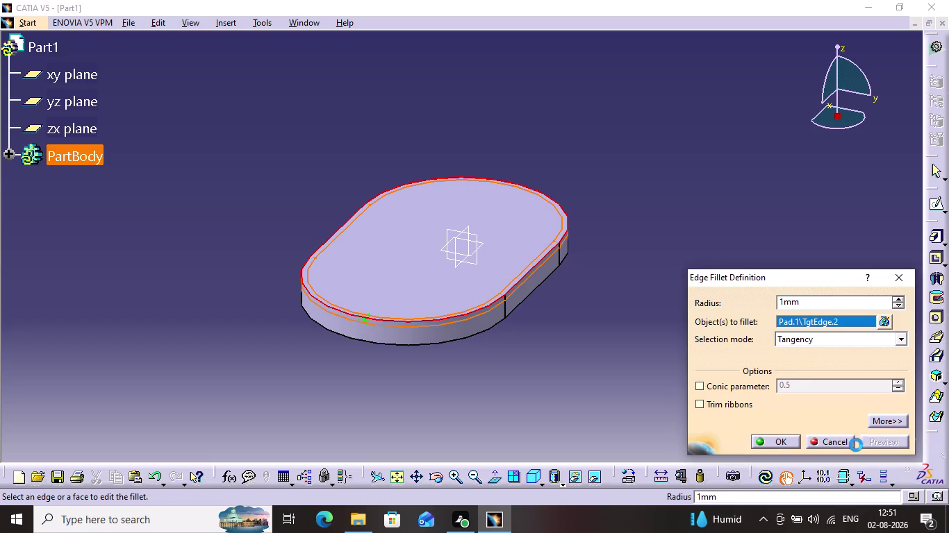
click(768, 438)
click(569, 376)
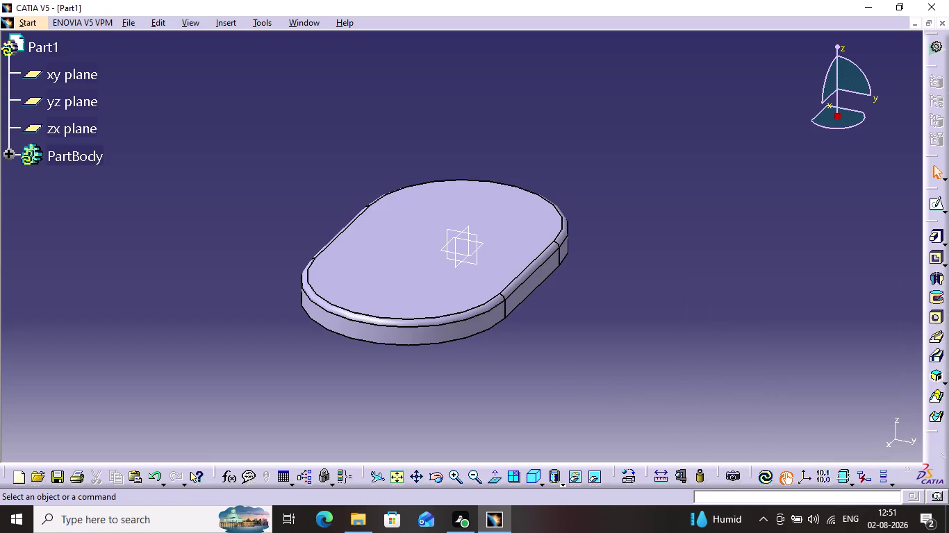
click(712, 263)
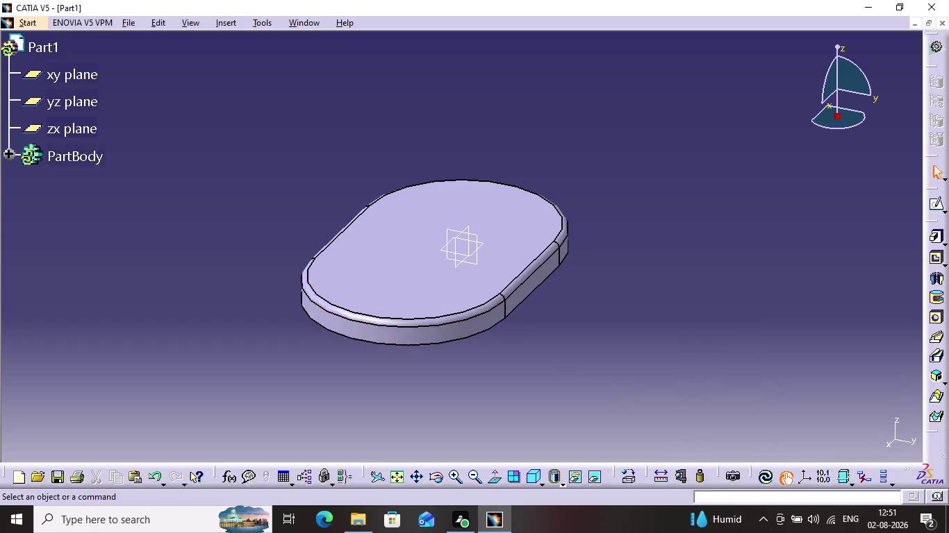
Orbit the filleted plate to a new angle and select its top face.
click(437, 473)
drag(435, 384, 398, 372)
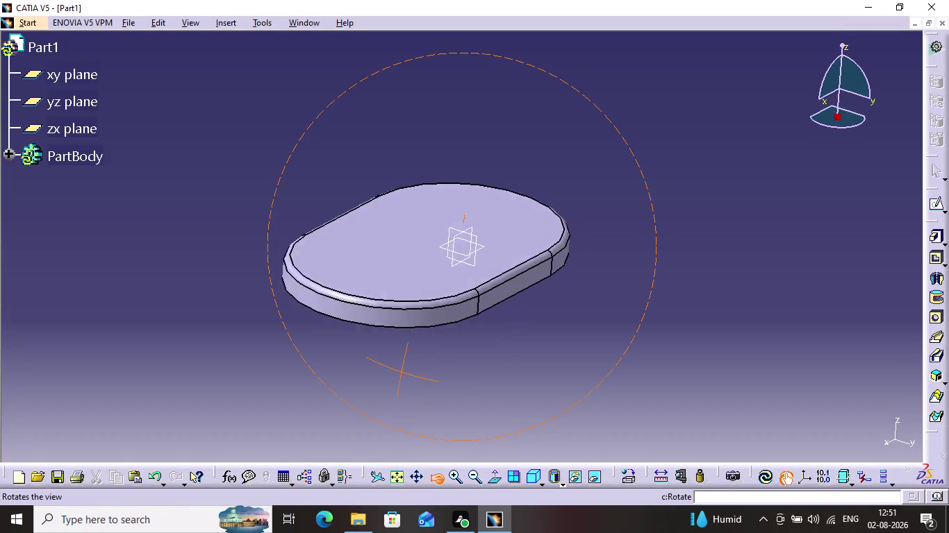
drag(399, 371, 304, 341)
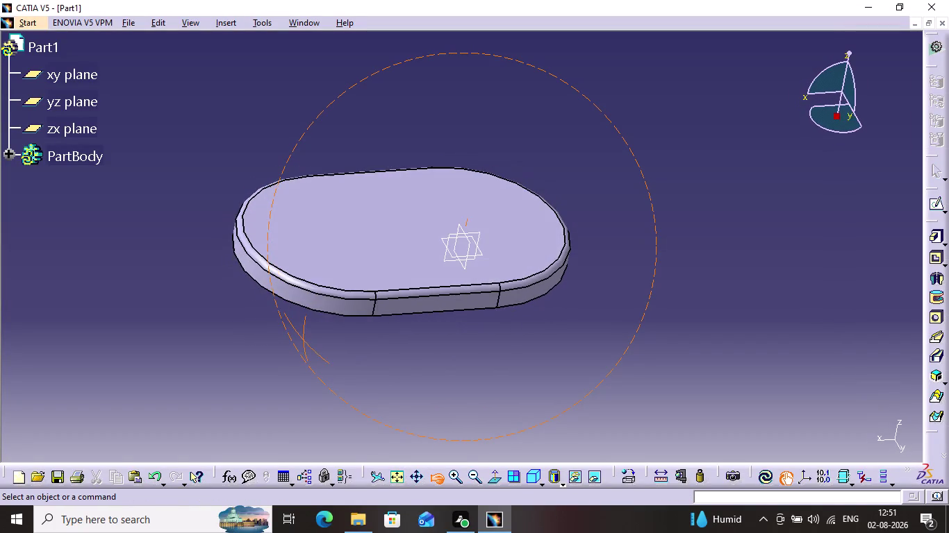
drag(303, 340, 305, 359)
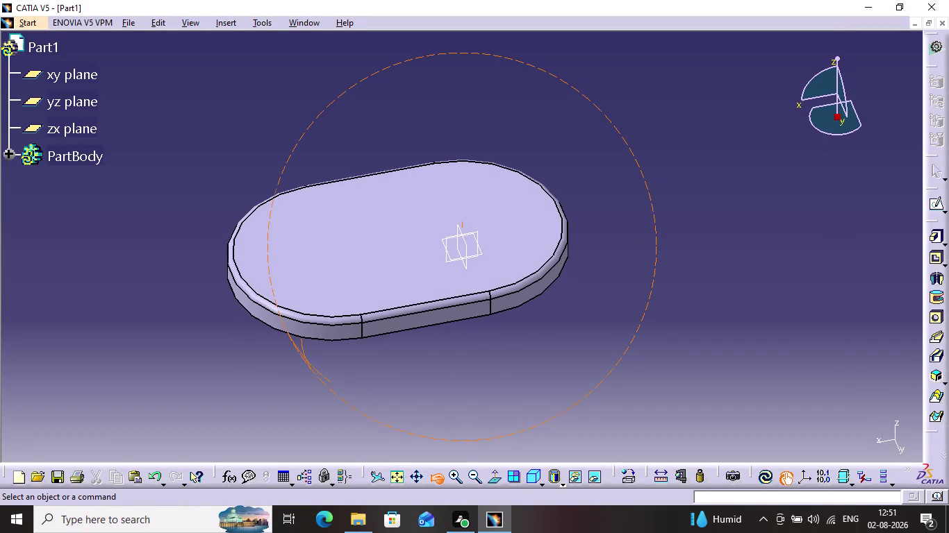
click(427, 375)
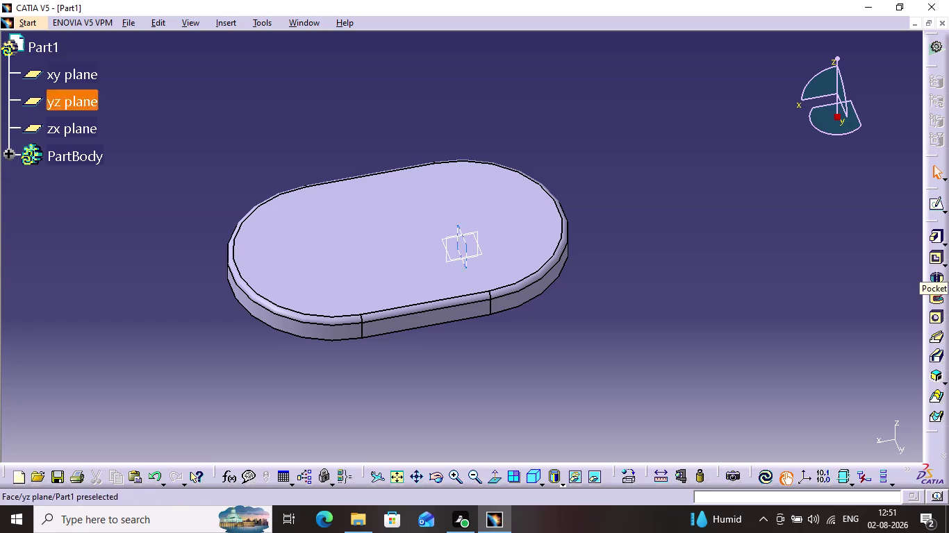
click(355, 236)
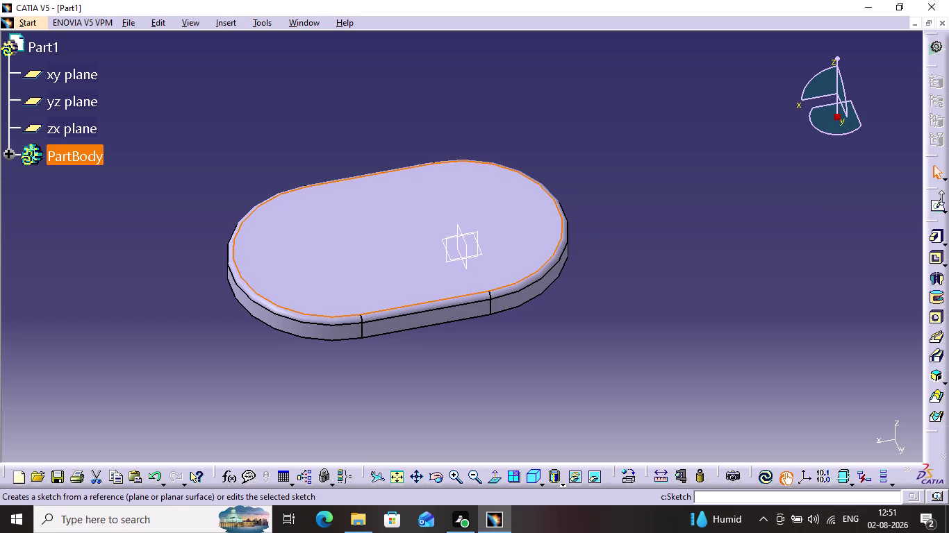
Start a sketch and draw an elongated hole at the origin: centres 20 mm apart, radius 10 mm.
click(942, 198)
click(914, 213)
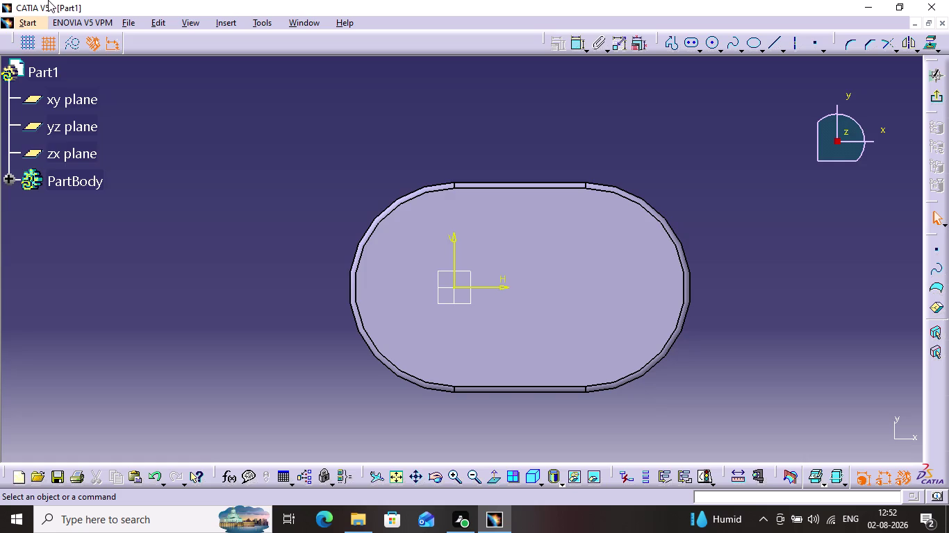
click(685, 46)
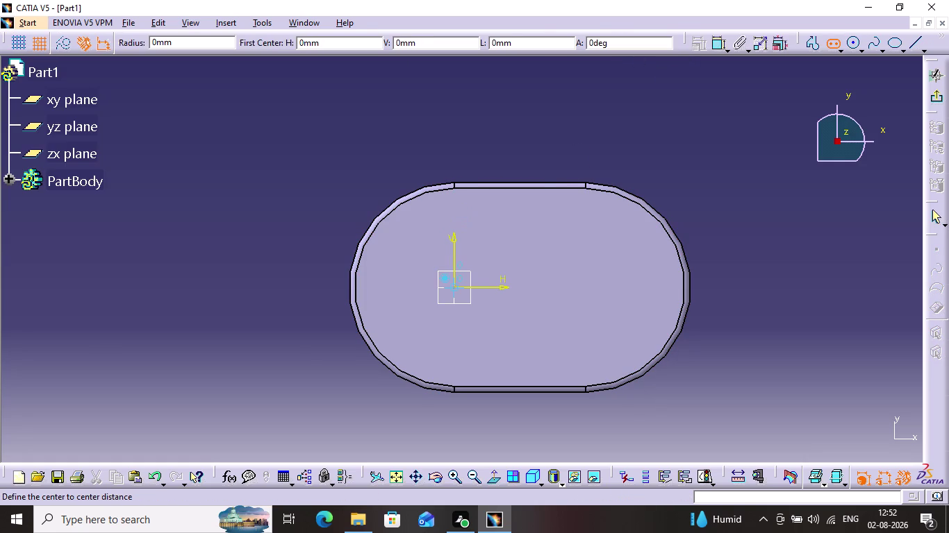
click(453, 289)
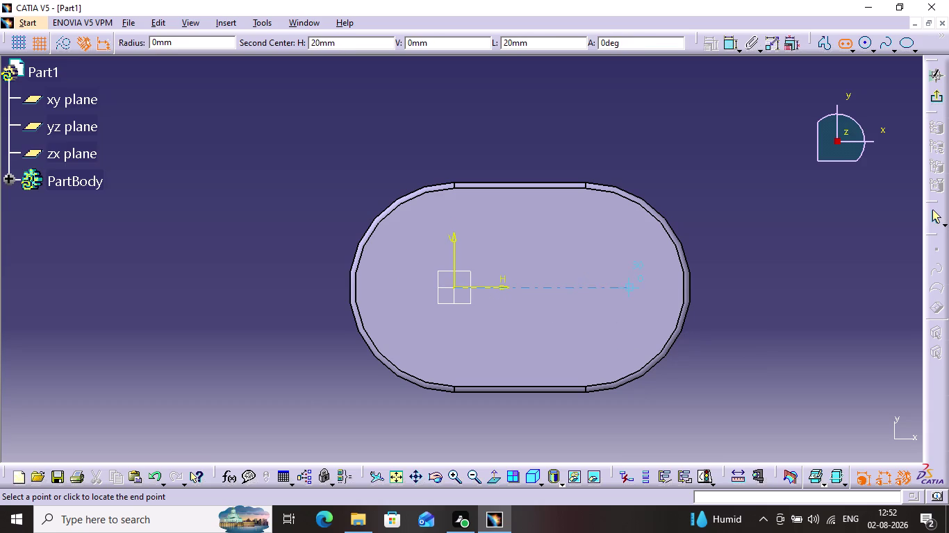
click(594, 290)
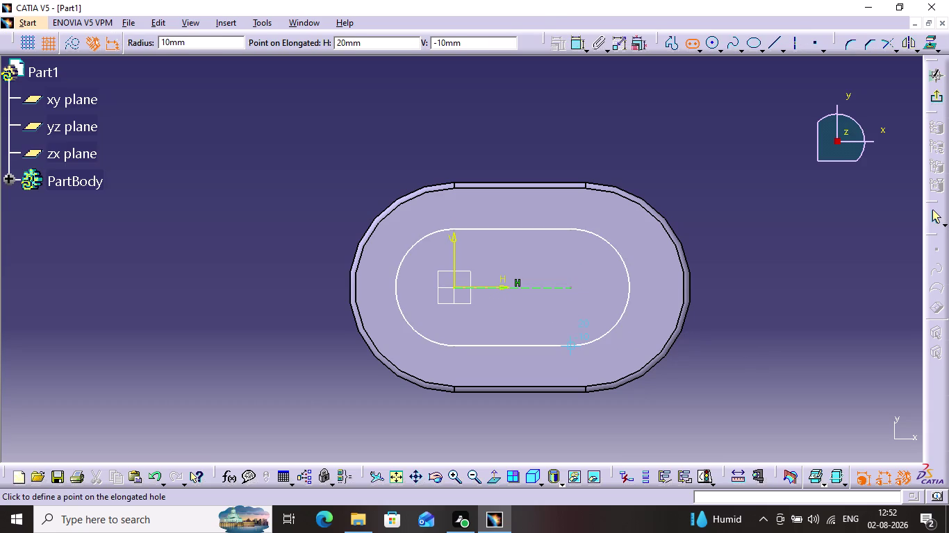
click(588, 311)
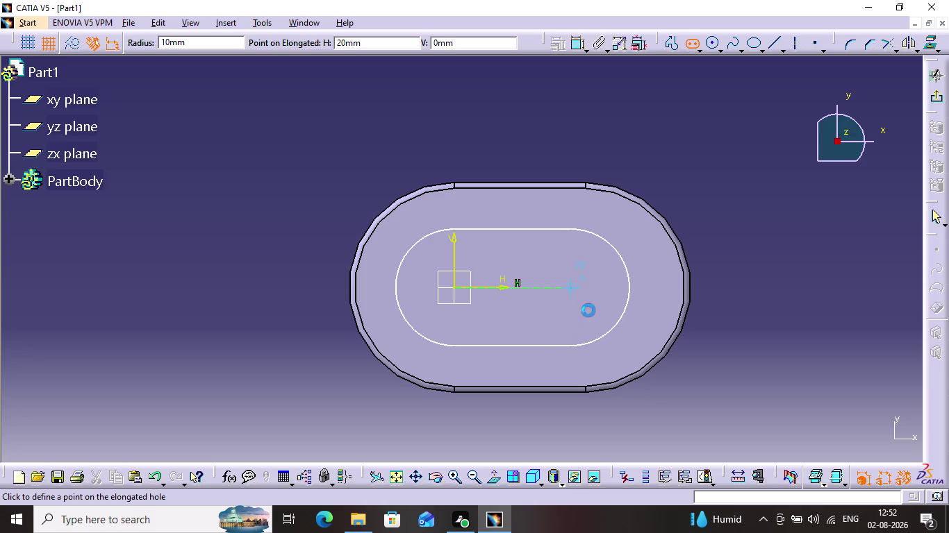
click(664, 303)
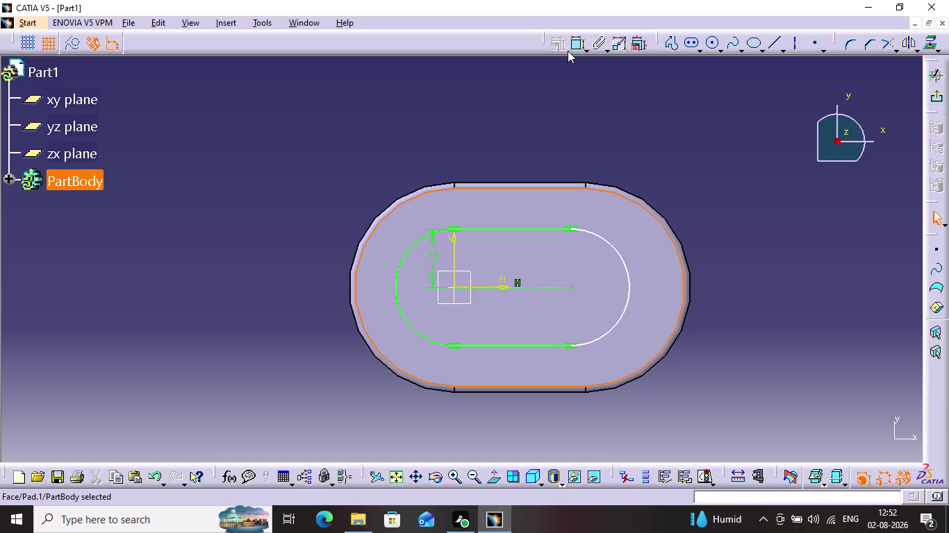
Draw a larger elongated hole on the same two centres, sized beyond the plate outline.
click(688, 42)
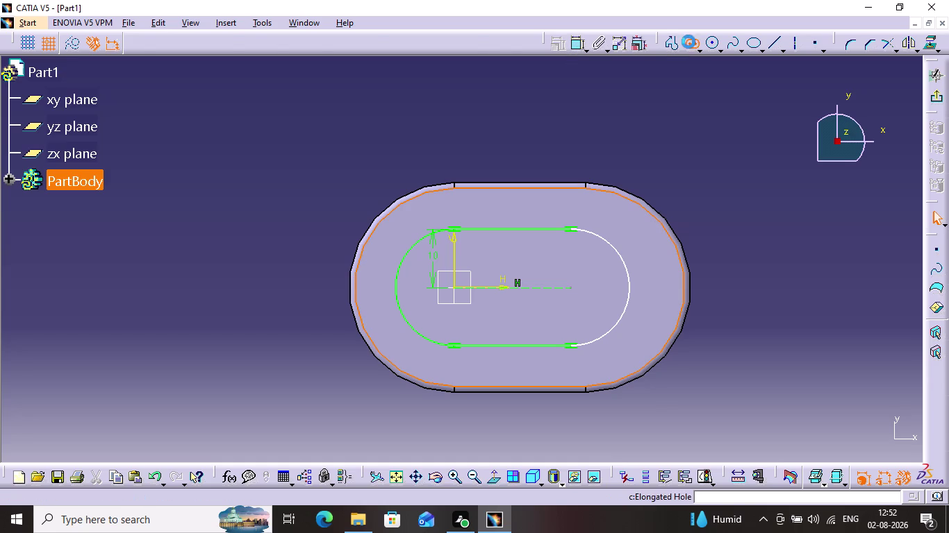
click(450, 286)
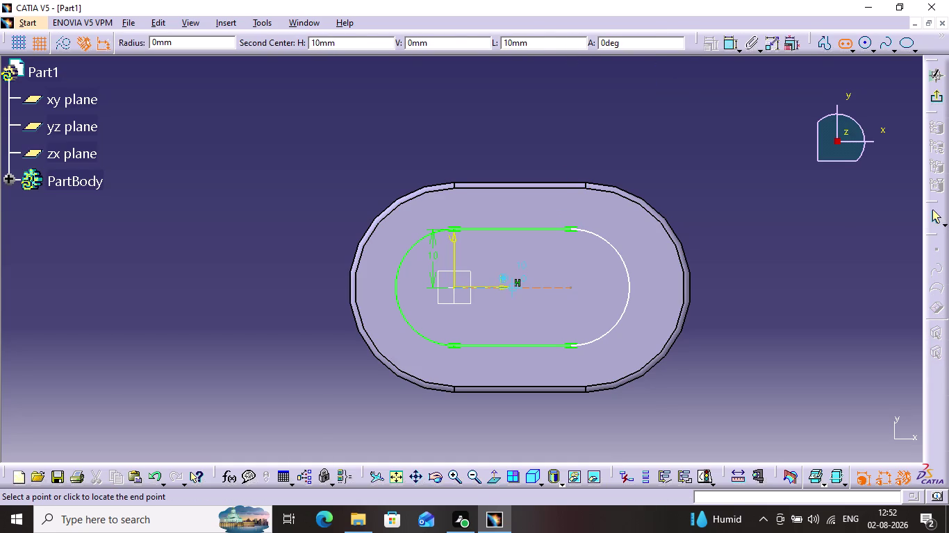
click(601, 286)
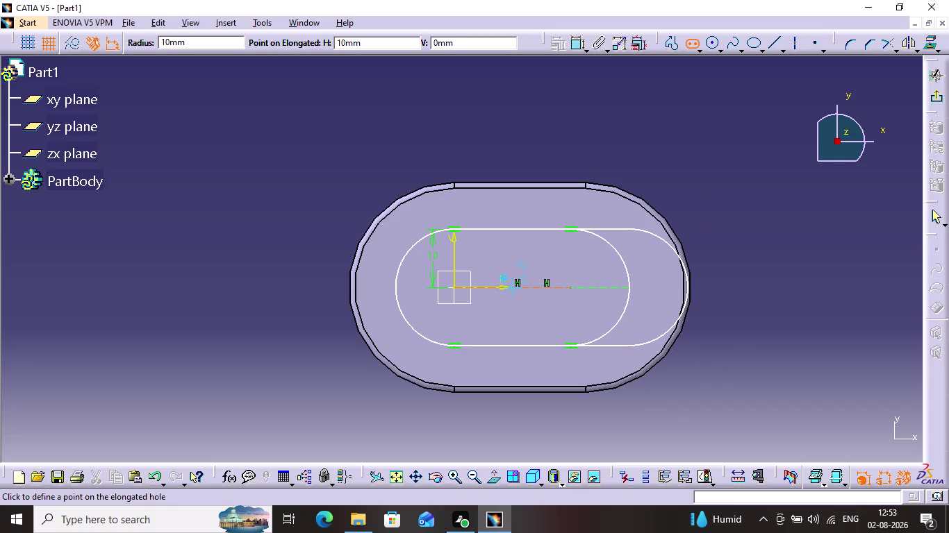
click(532, 382)
click(542, 129)
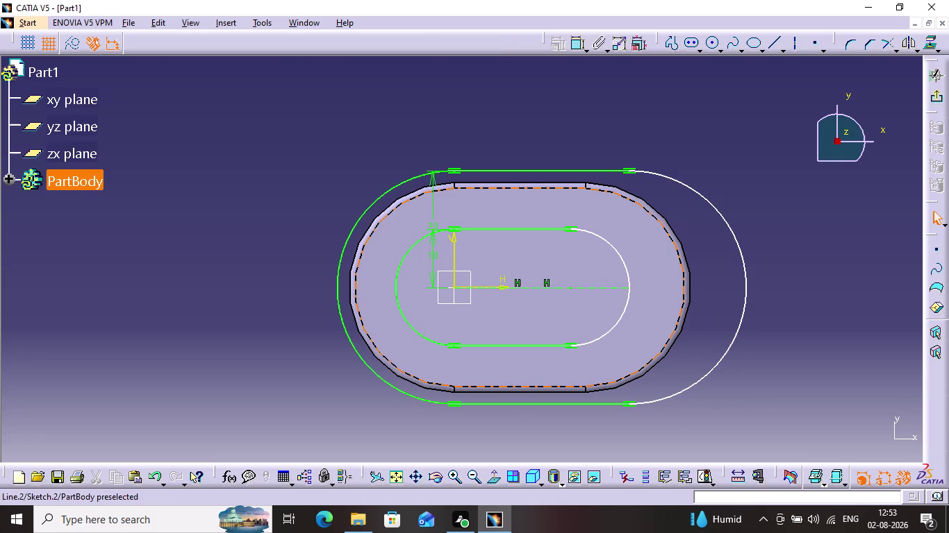
Delete the 20 and 10 dimension constraints, then dimension the inner slot's top straight edge.
middle_drag(485, 245, 491, 147)
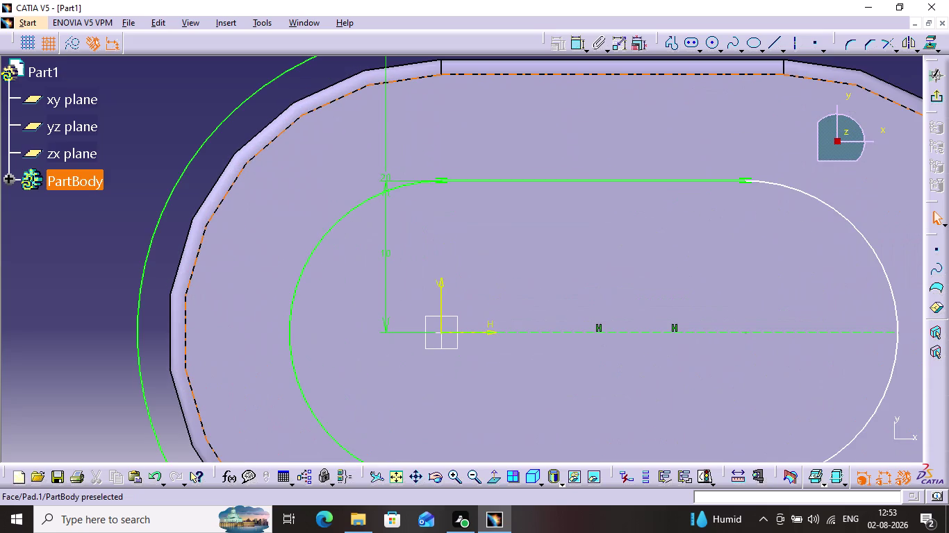
middle_drag(491, 146, 494, 183)
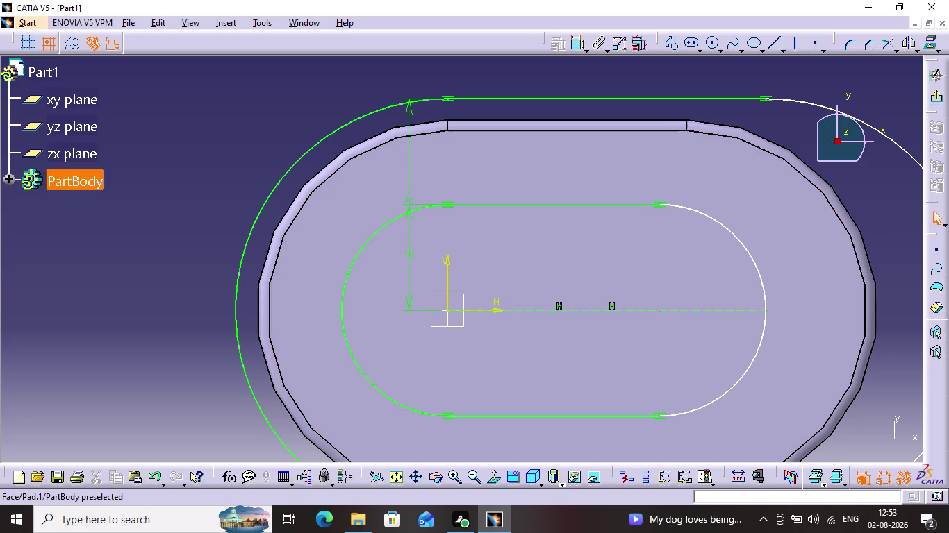
click(405, 256)
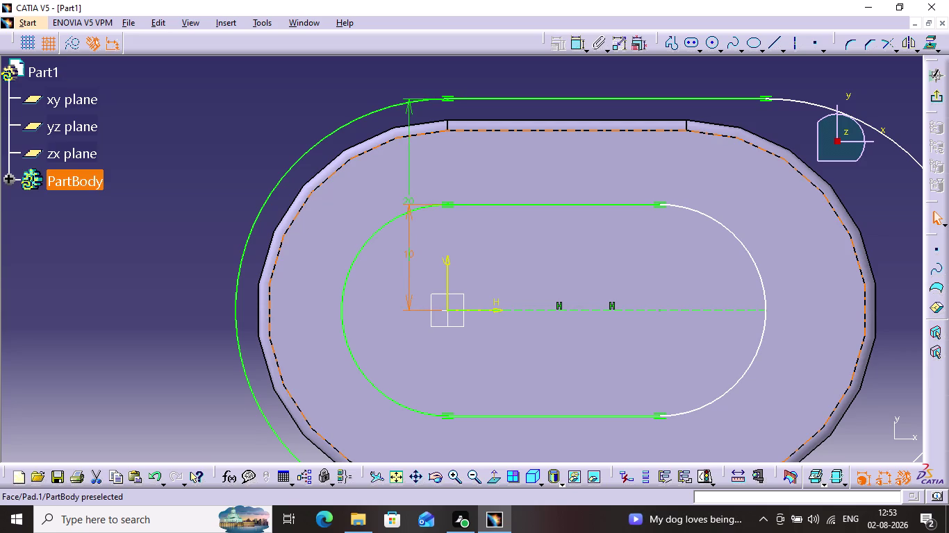
key(Delete)
click(407, 171)
key(Delete)
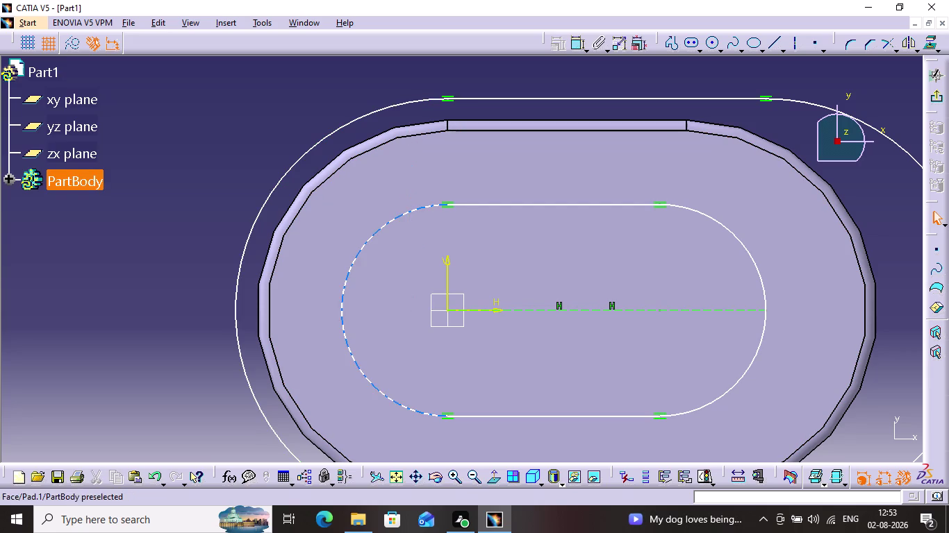
click(491, 207)
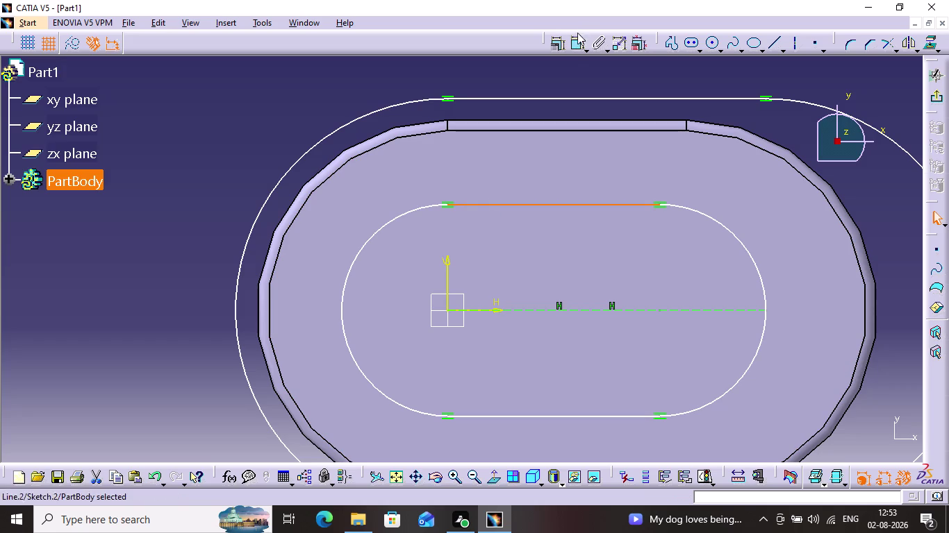
click(578, 50)
Change the inner slot's straight-edge length from 20 mm to 22.5 mm.
click(545, 84)
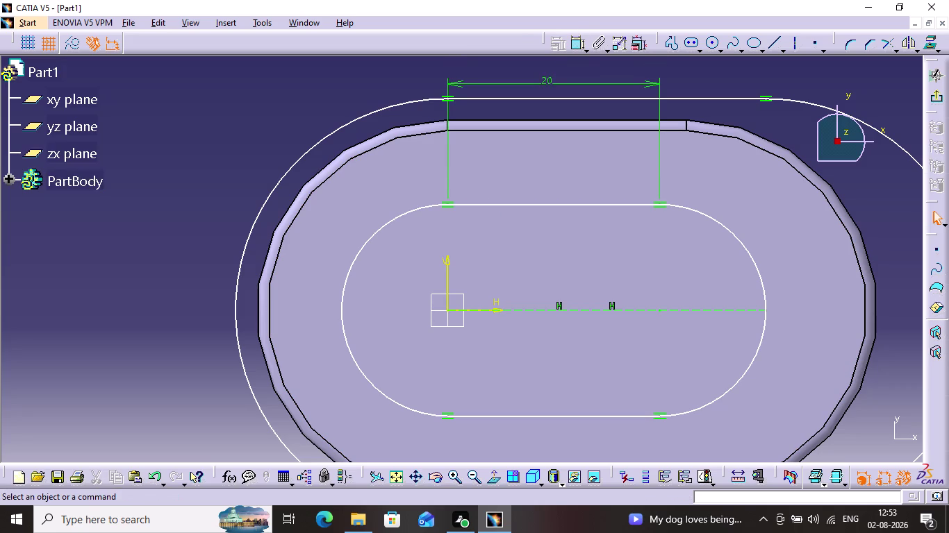
double_click(546, 82)
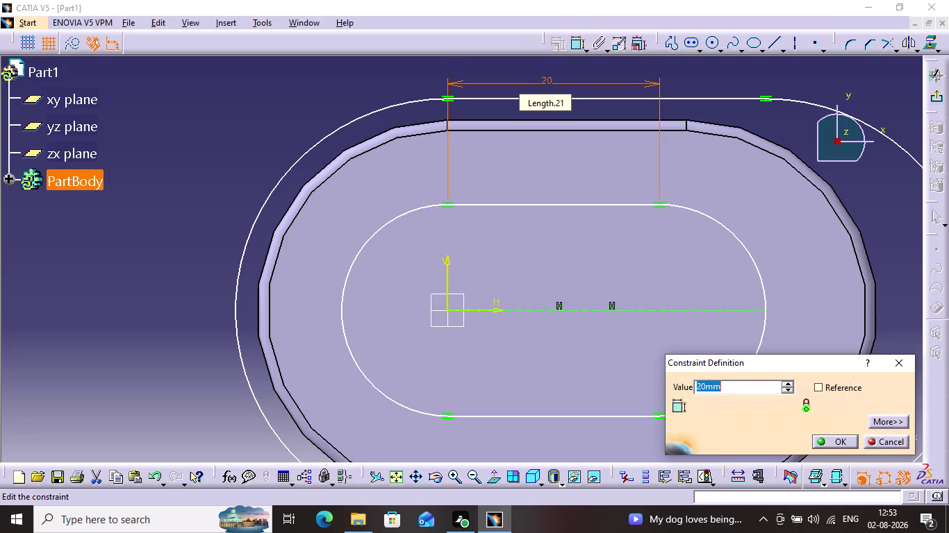
key(2)
key(2)
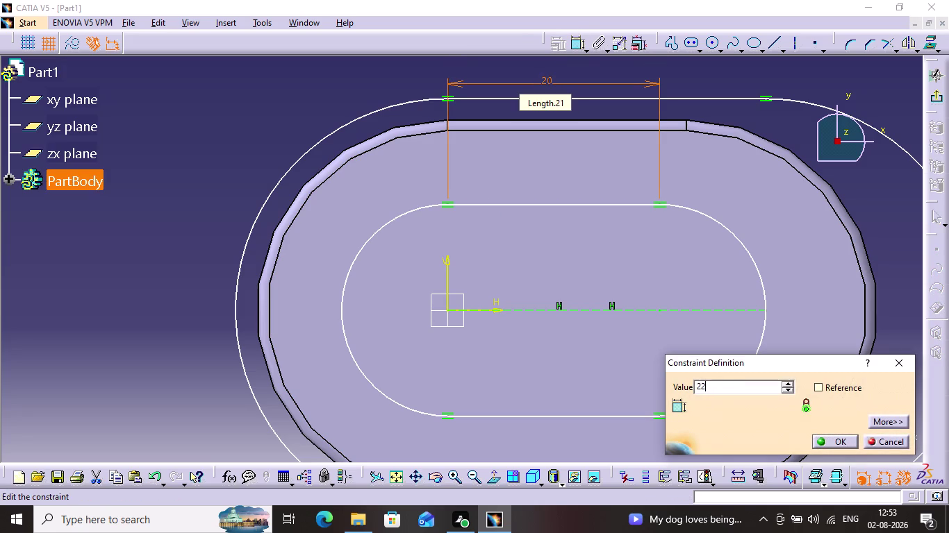
key(period)
key(5)
key(Return)
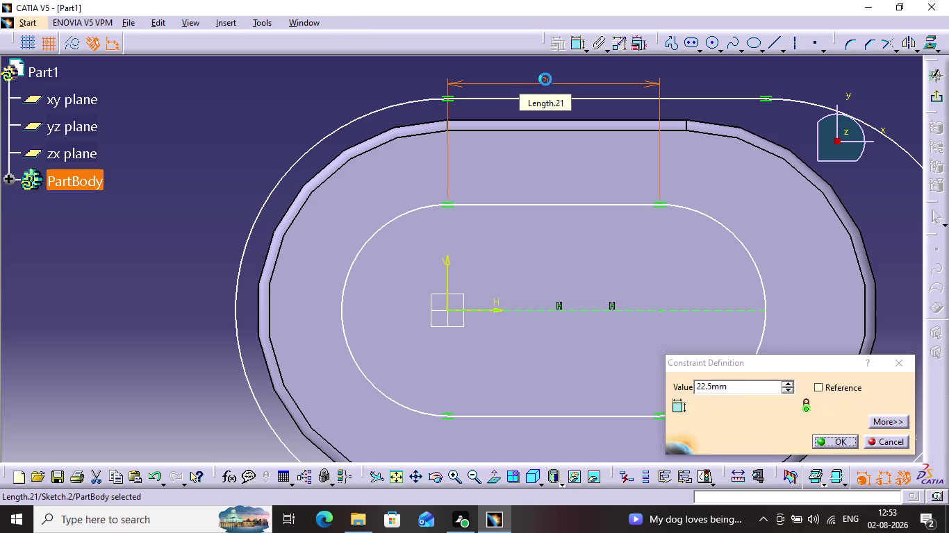
click(582, 99)
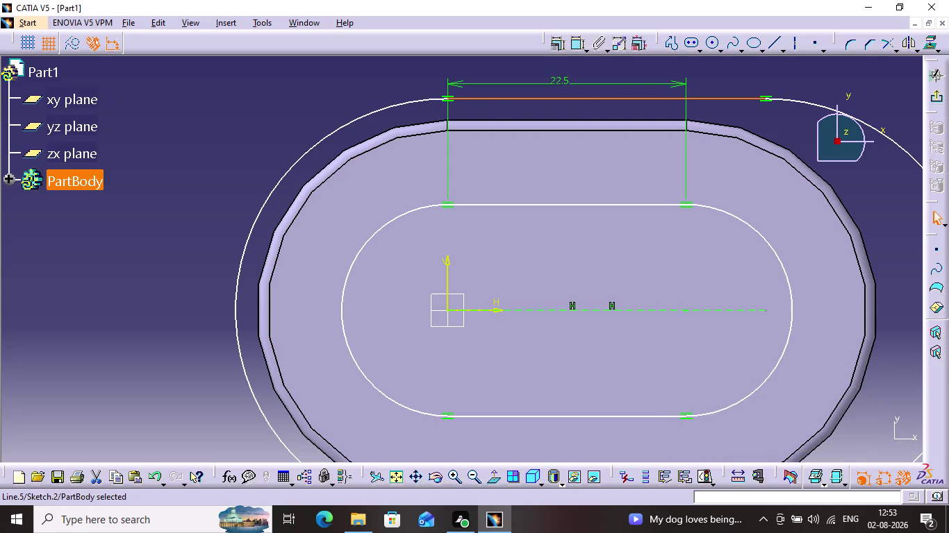
Dimension the outer profile's straight edge and set its length to 22.5 mm.
click(576, 44)
click(568, 73)
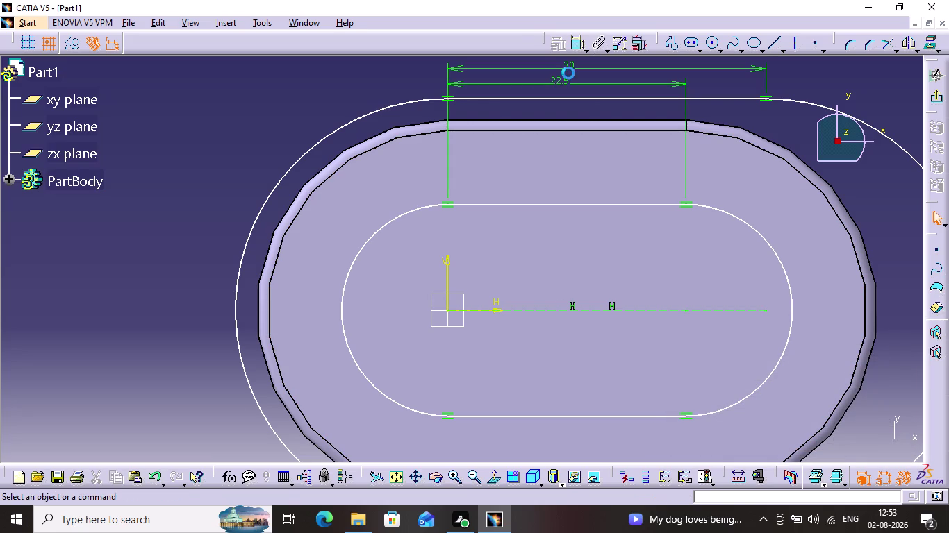
double_click(570, 68)
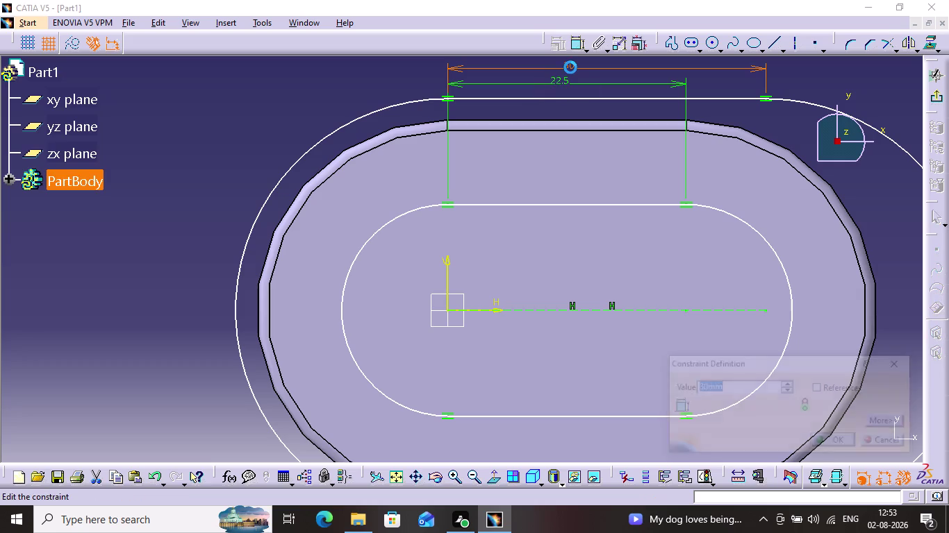
text(33)
key(BackSpace)
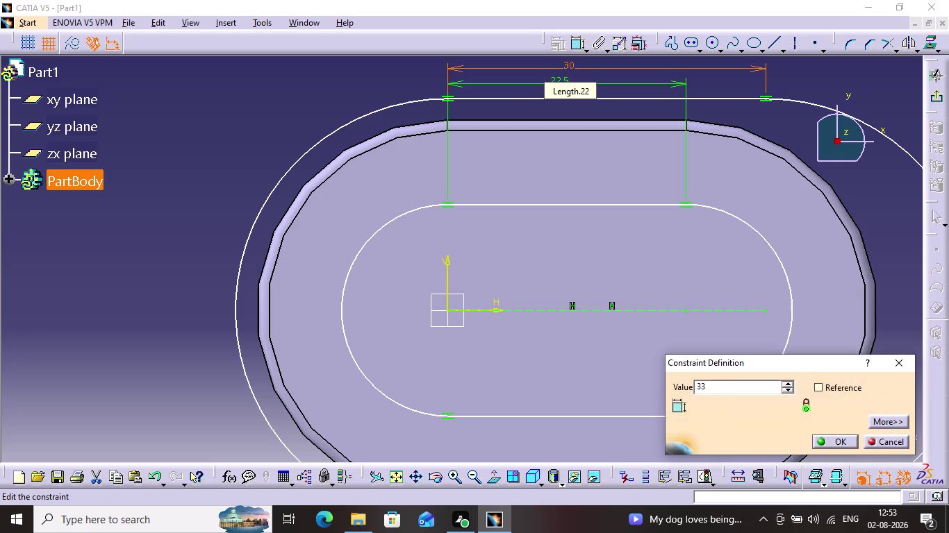
key(BackSpace)
text(22.5)
key(Return)
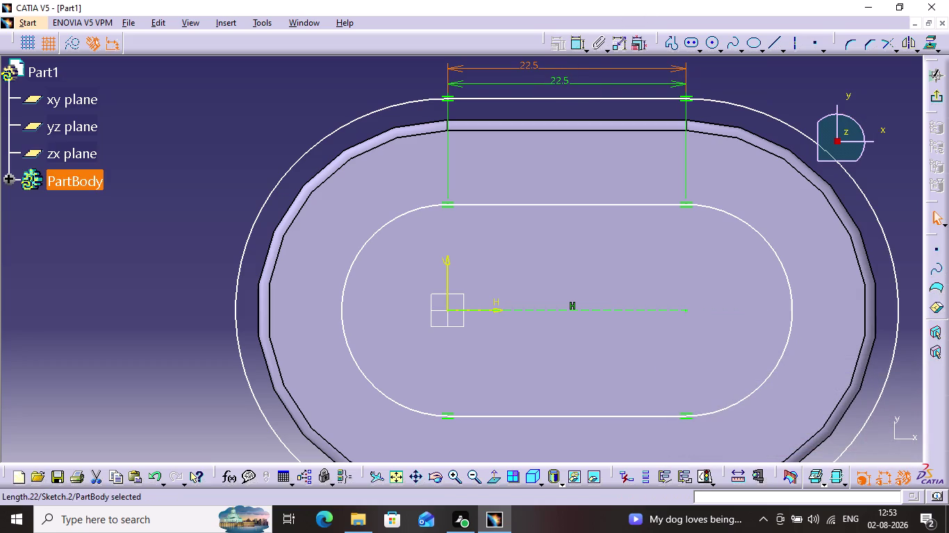
click(377, 112)
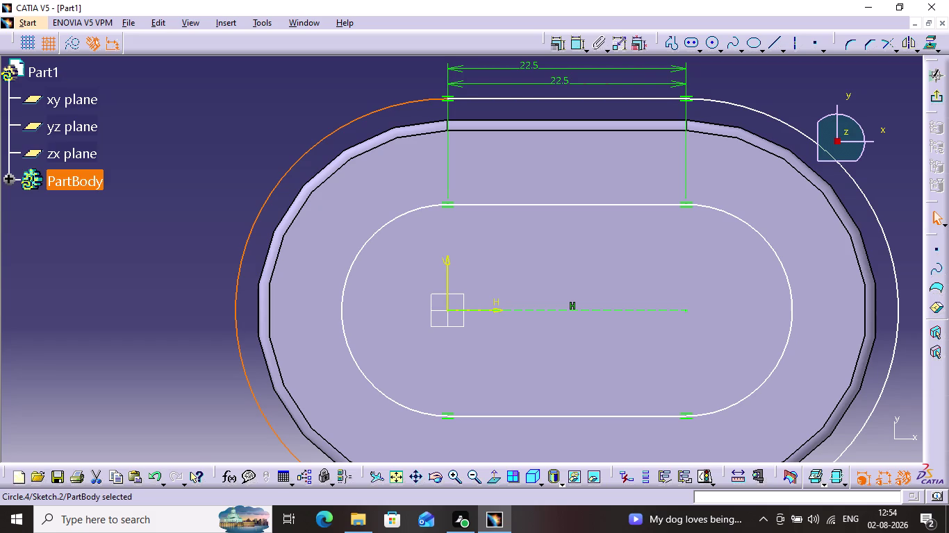
Add a radius dimension to the outer end arc and set it to 7.6 mm.
click(572, 44)
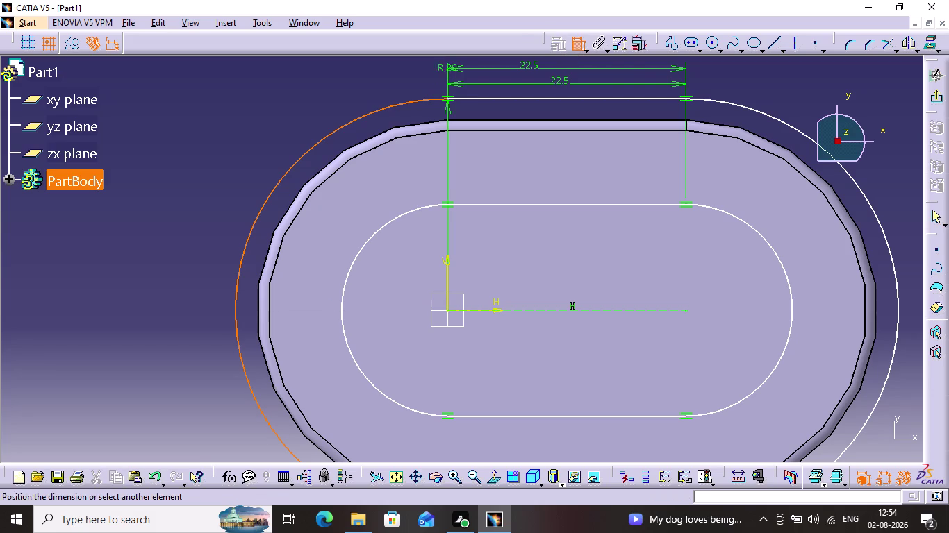
click(248, 123)
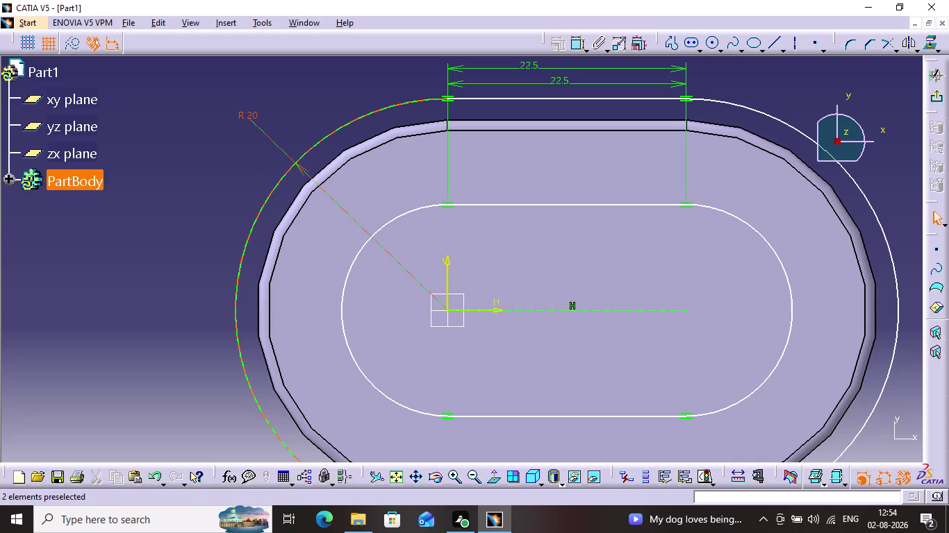
double_click(254, 117)
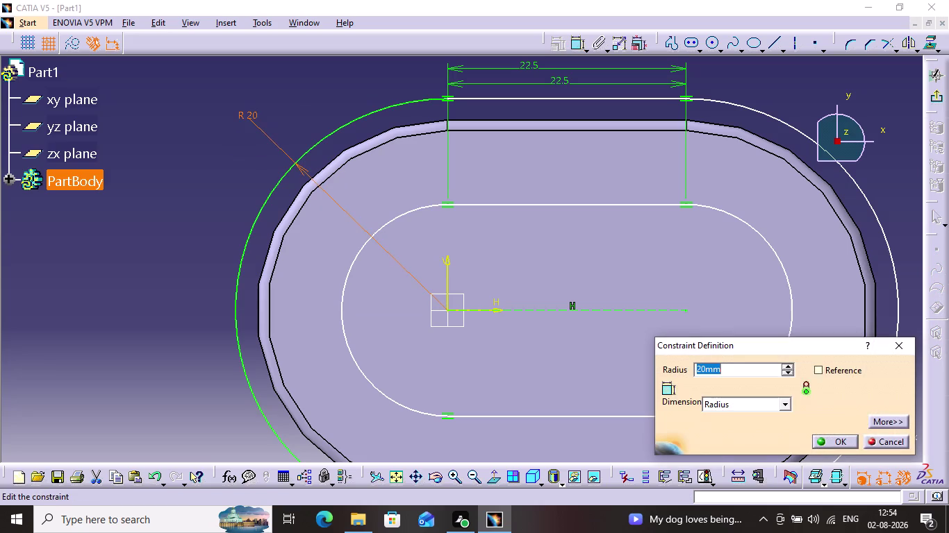
key(7)
key(period)
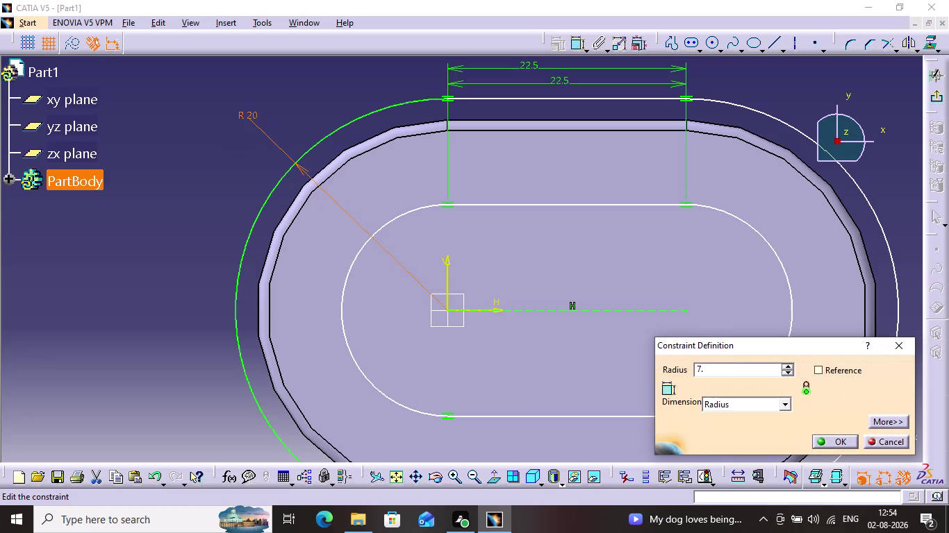
key(5)
key(BackSpace)
key(6)
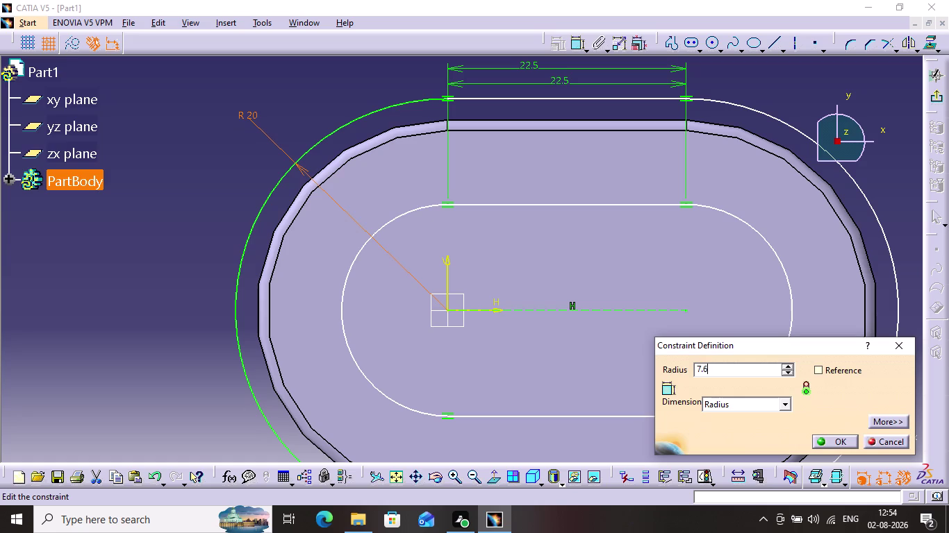
key(Return)
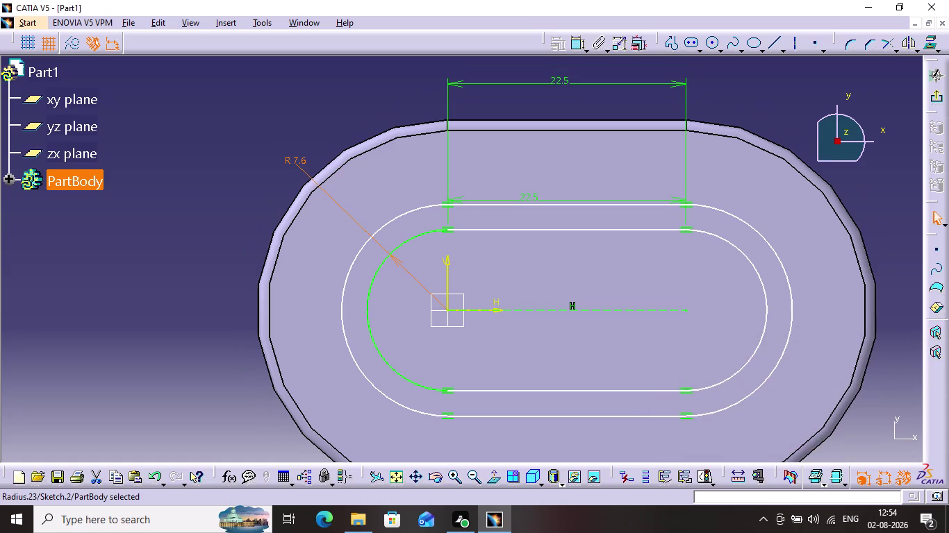
Dimension the inner profile's end arc and change its radius from 10 mm to 5 mm.
click(364, 246)
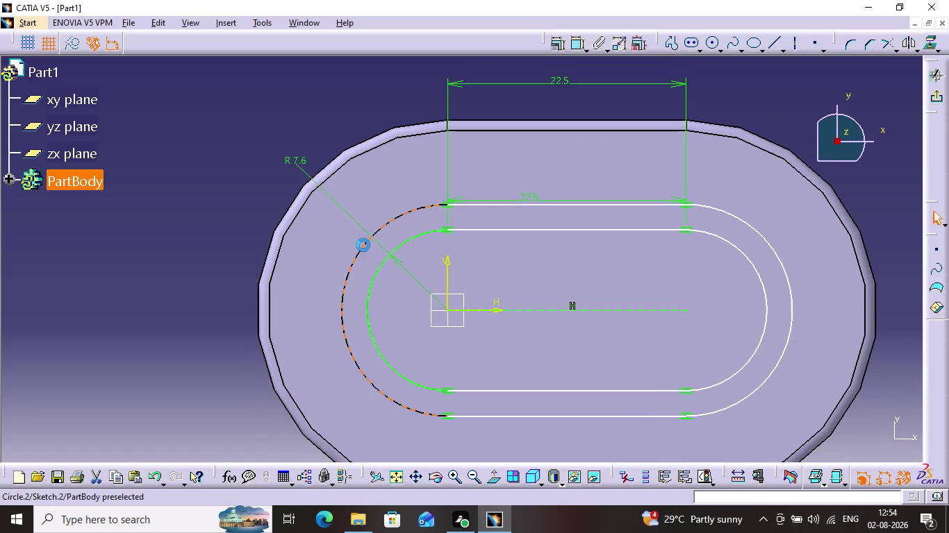
click(572, 47)
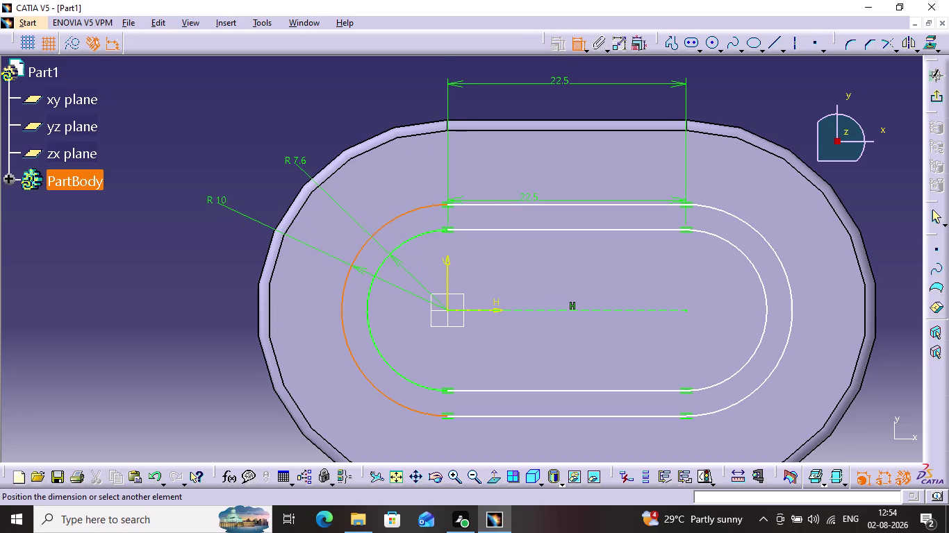
click(214, 202)
double_click(214, 198)
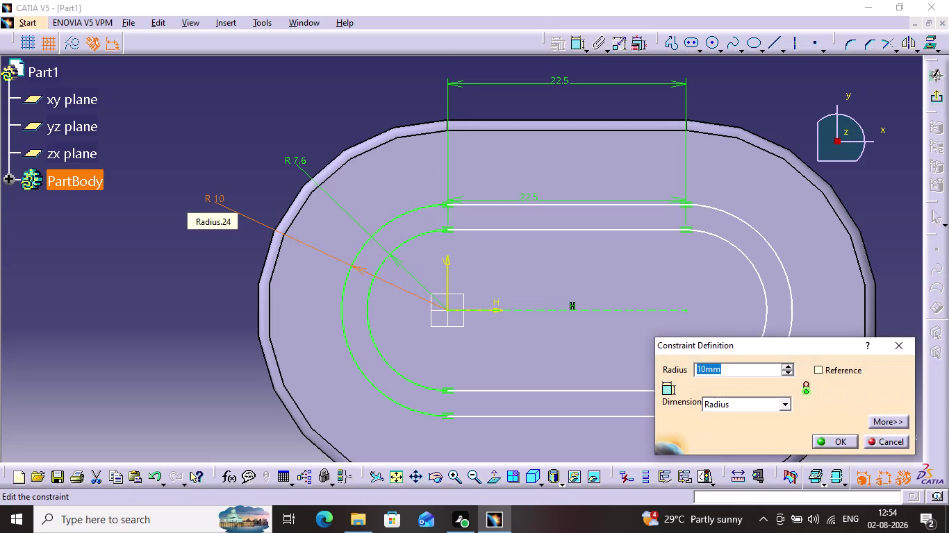
key(5)
key(Return)
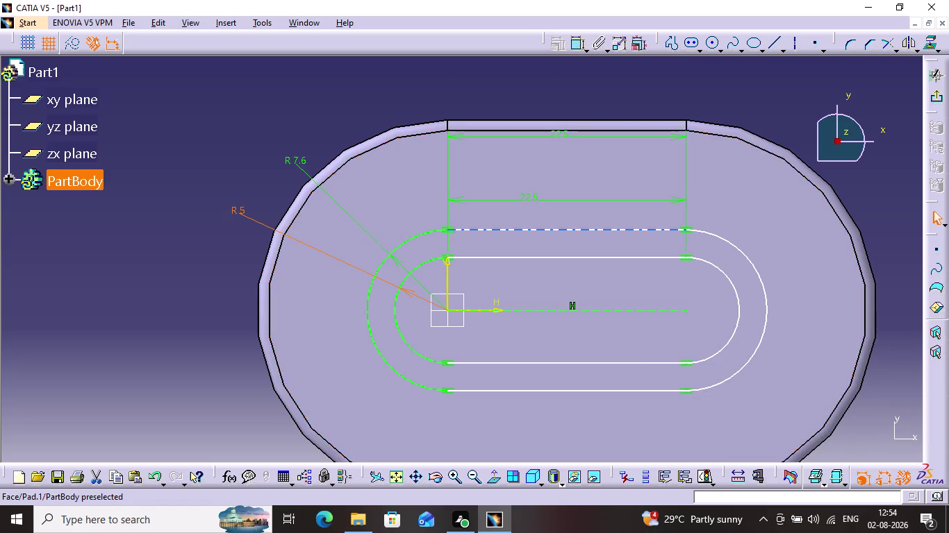
click(570, 277)
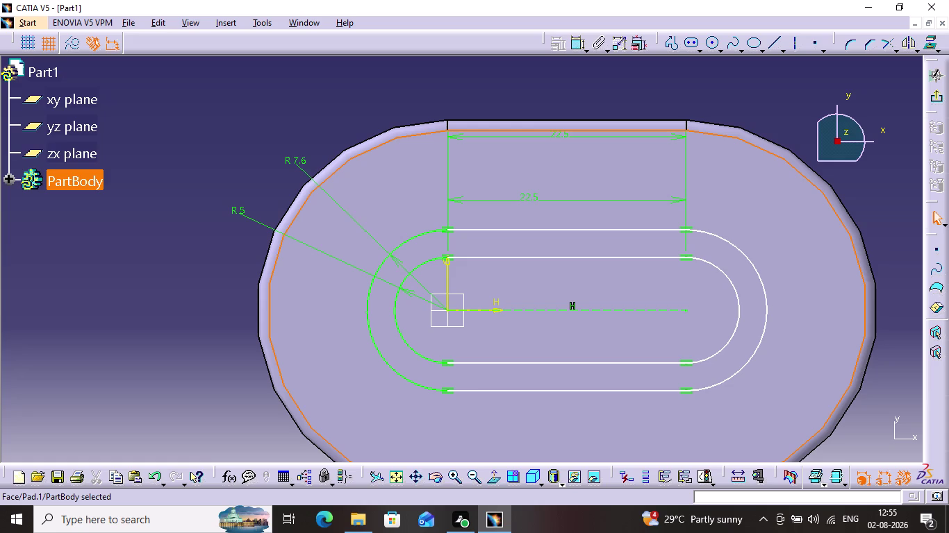
Exit the Sketcher to Part Design, showing both obround outlines on the plate.
click(936, 94)
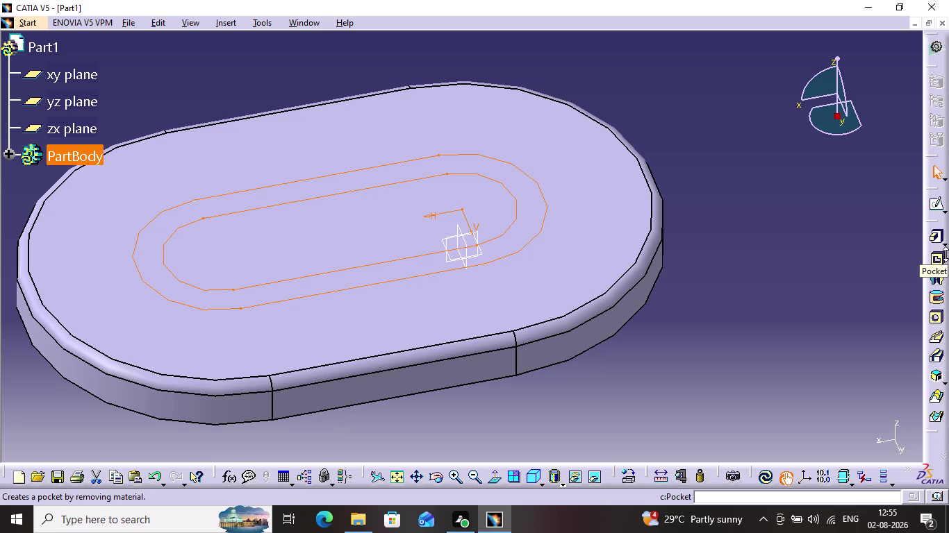
Pad Sketch.2 and raise the pad length to 8.4 mm.
click(938, 246)
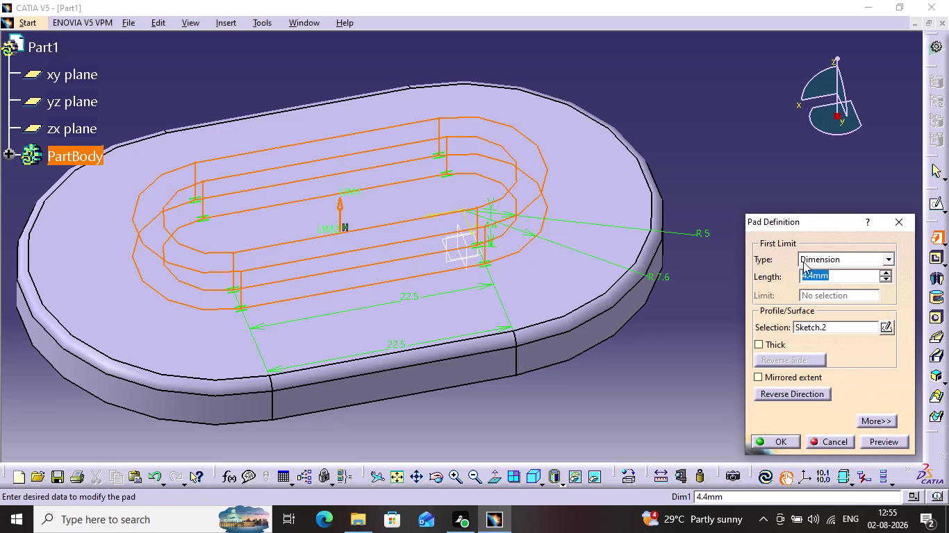
triple_click(889, 272)
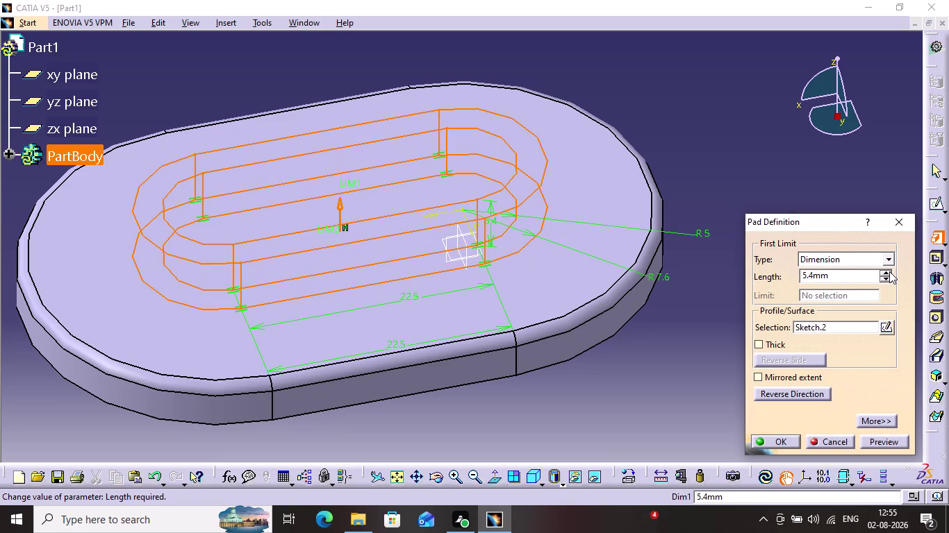
double_click(889, 272)
click(889, 272)
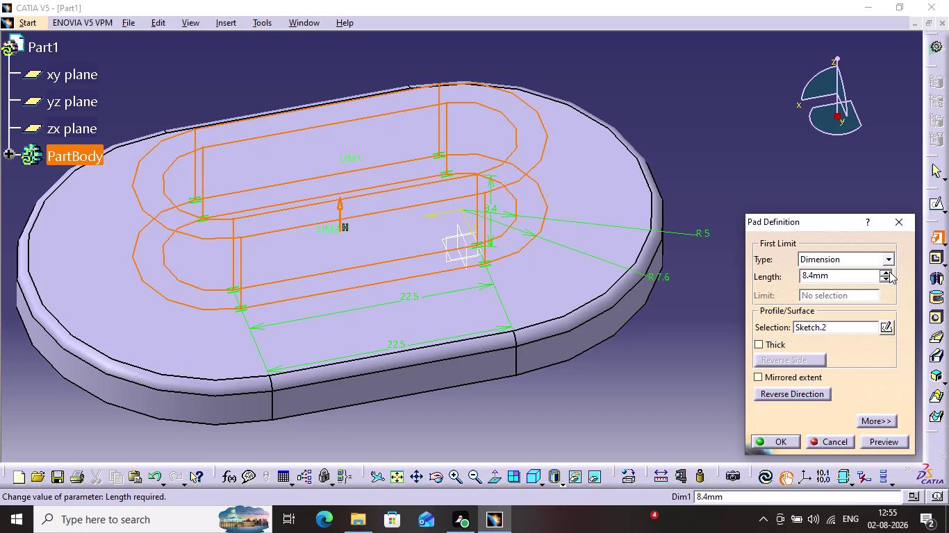